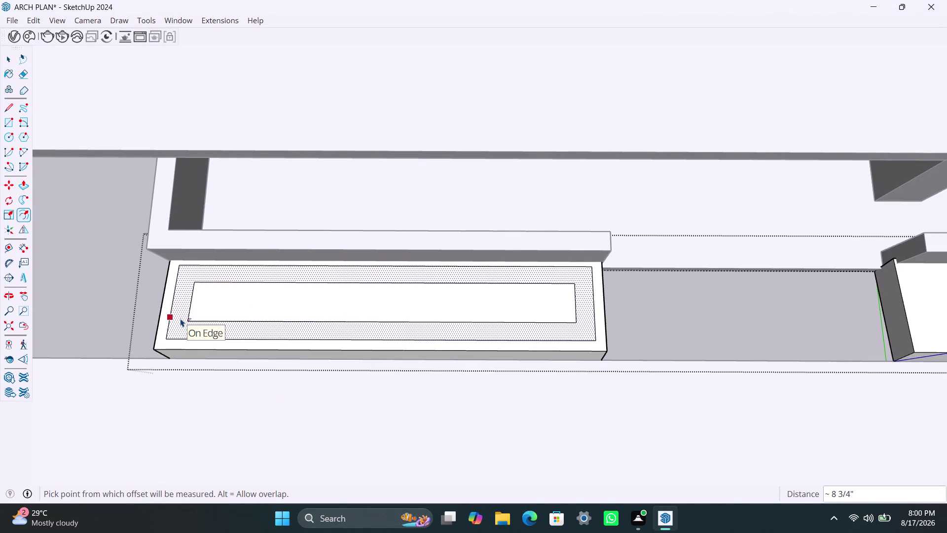
Try 12-inch and 6-inch inset outlines on the left planter top, undoing both.
text(12)
key(shift+quotedbl)
key(Return)
key(ctrl+z)
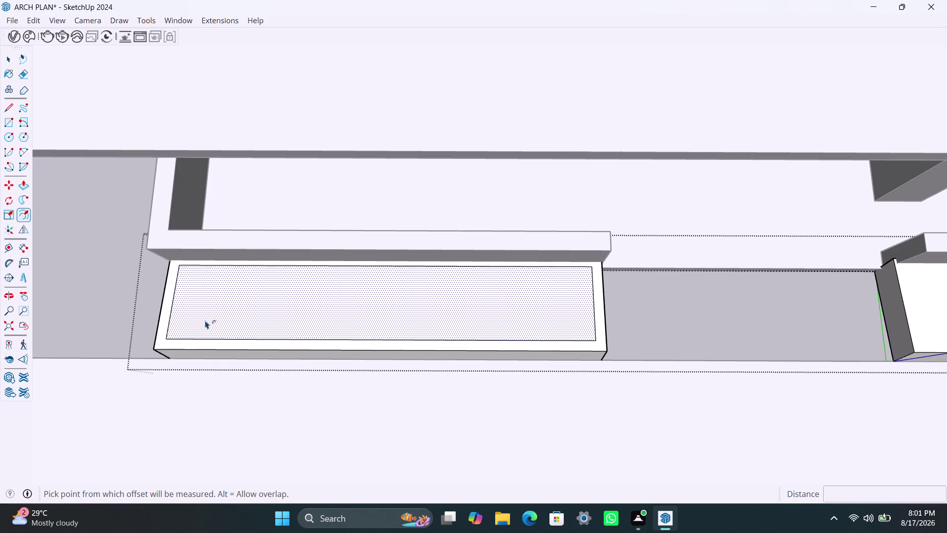
key(ctrl+z)
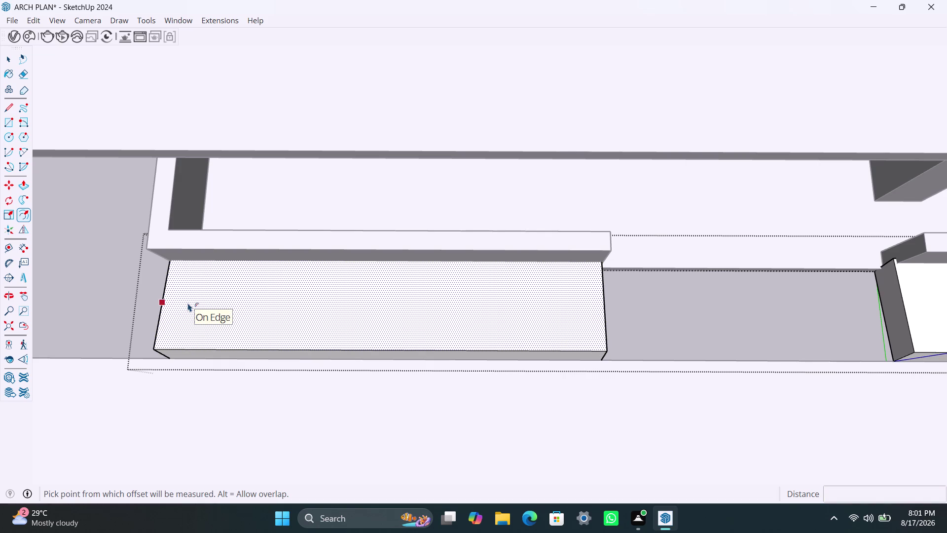
key(f)
click(188, 303)
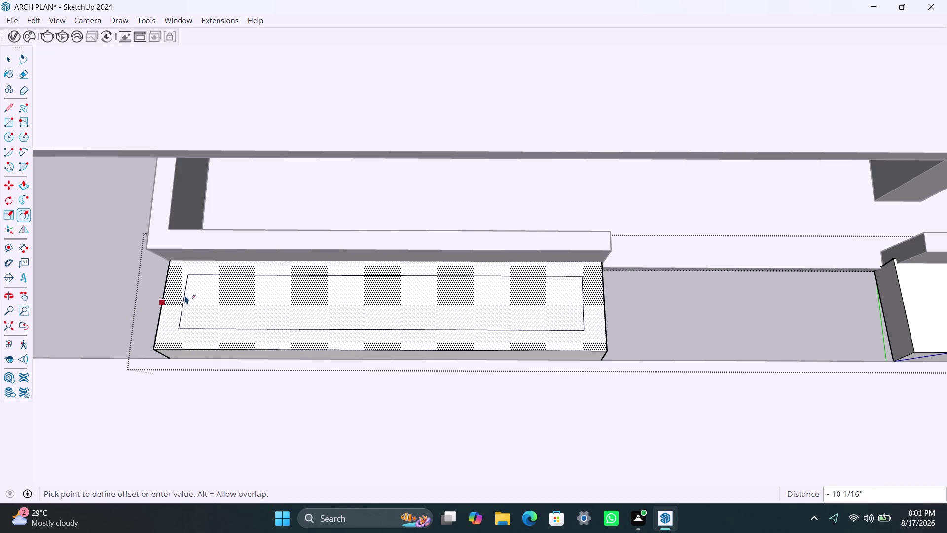
text(6")
key(Return)
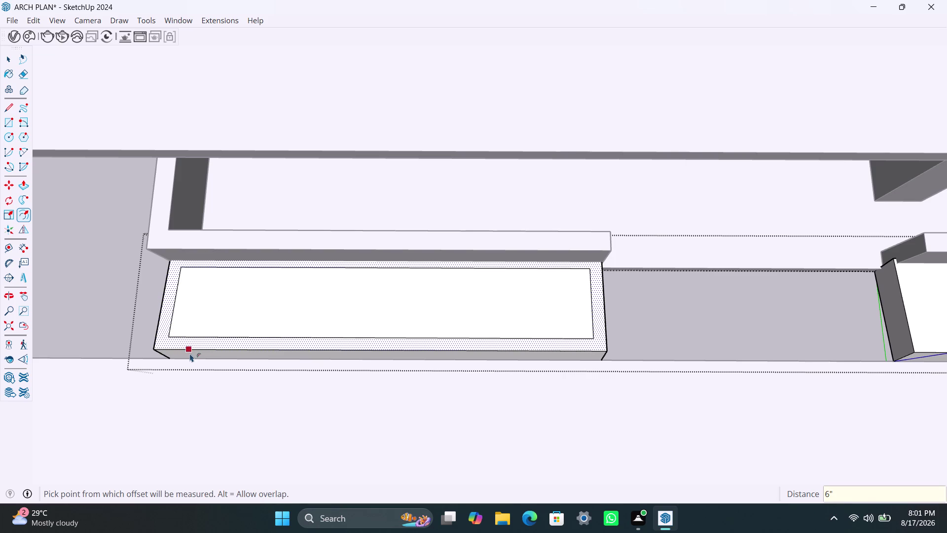
key(ctrl+z)
Offset the left planter's top edge inward by 8 inches.
click(179, 312)
text(8)
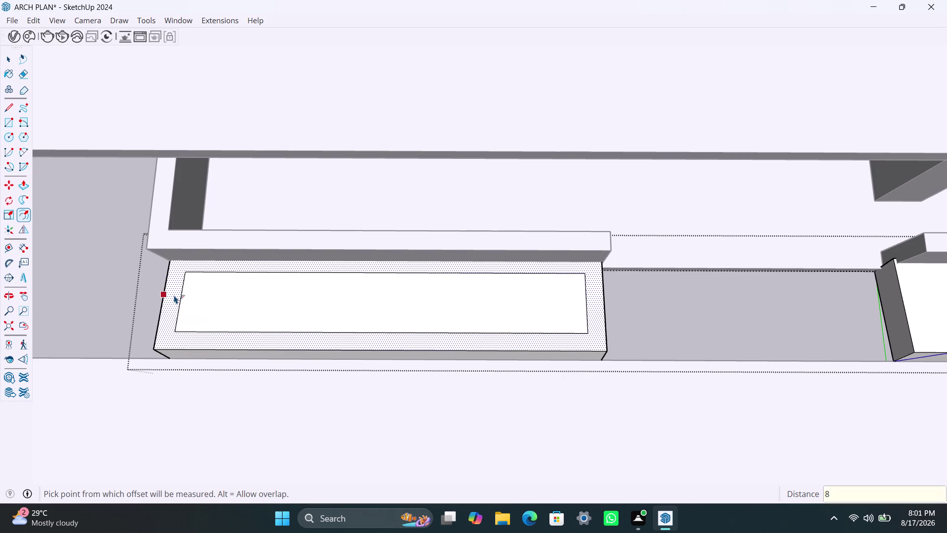
text(")
key(Return)
Push the inner face down to recess the planter, then adjust the floor depth.
key(space)
click(269, 317)
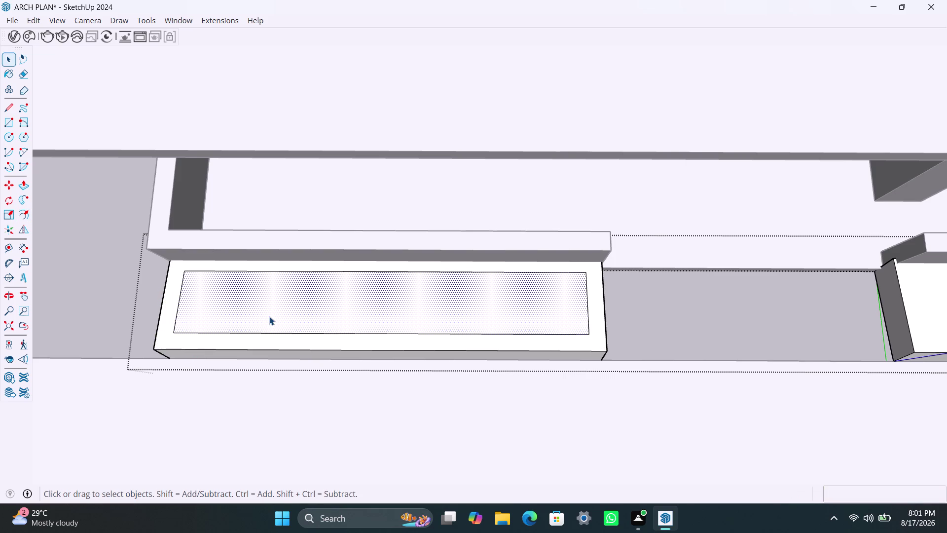
key(p)
click(269, 316)
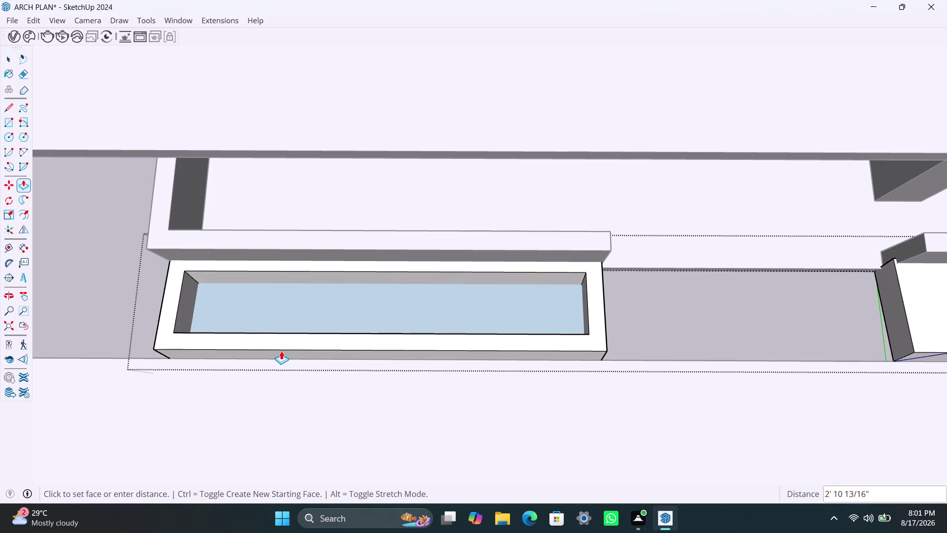
click(299, 321)
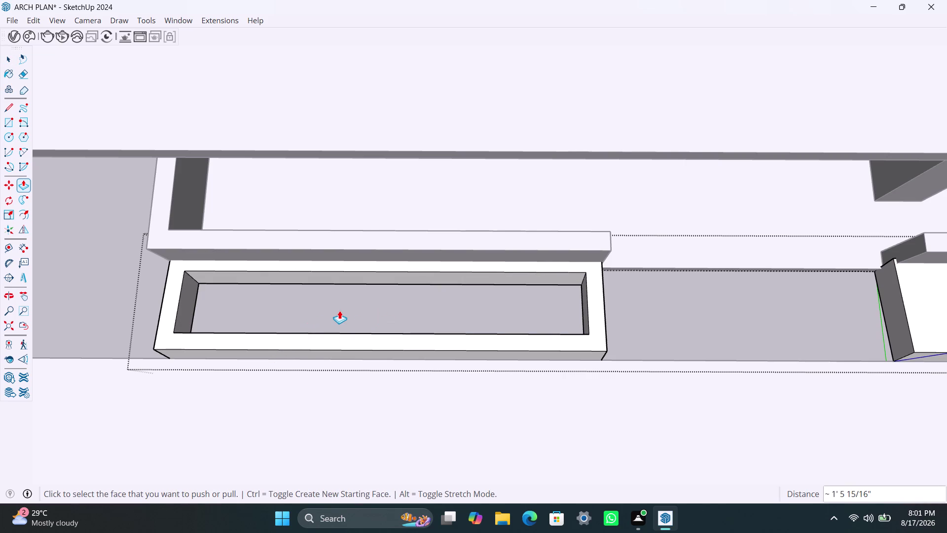
key(ctrl+z)
click(343, 304)
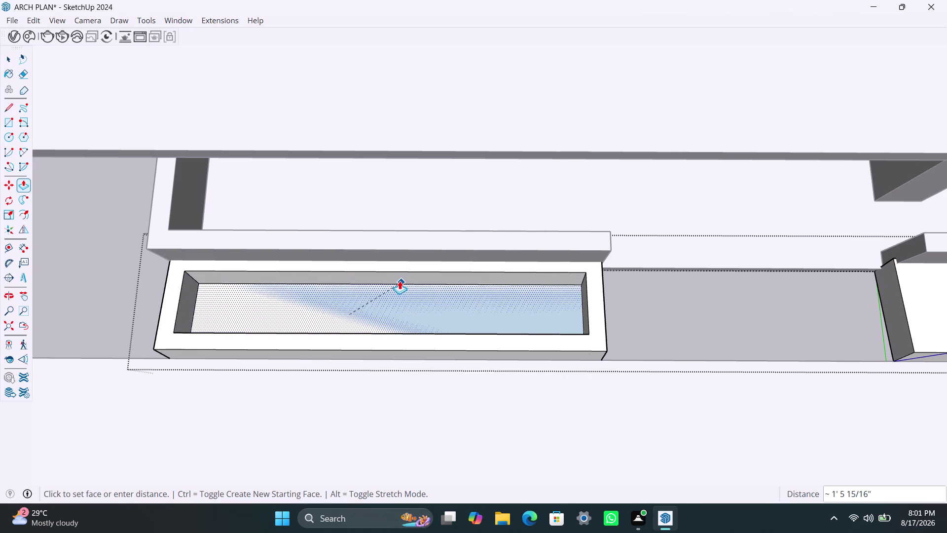
scroll(up, 3)
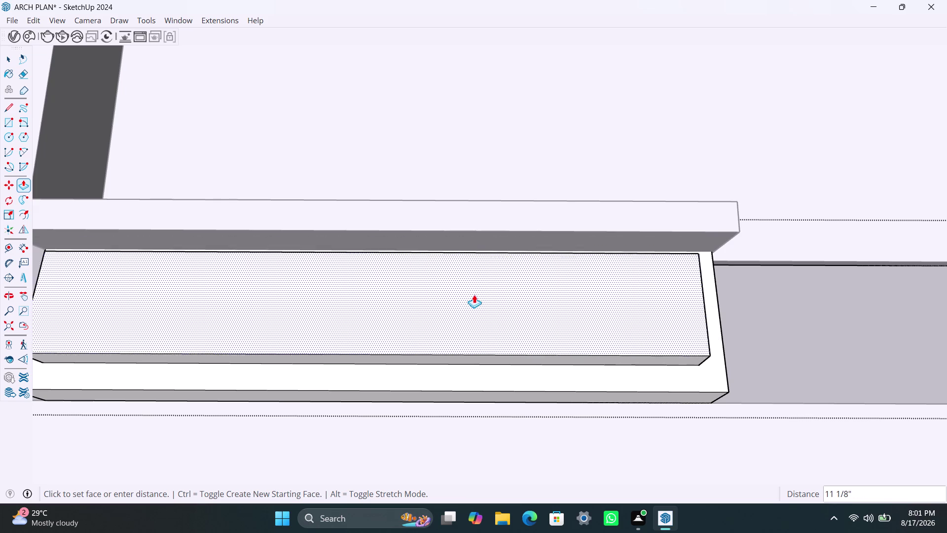
Set the left planter's final floor depth, then bring the long planter into view.
click(477, 320)
scroll(down, 3)
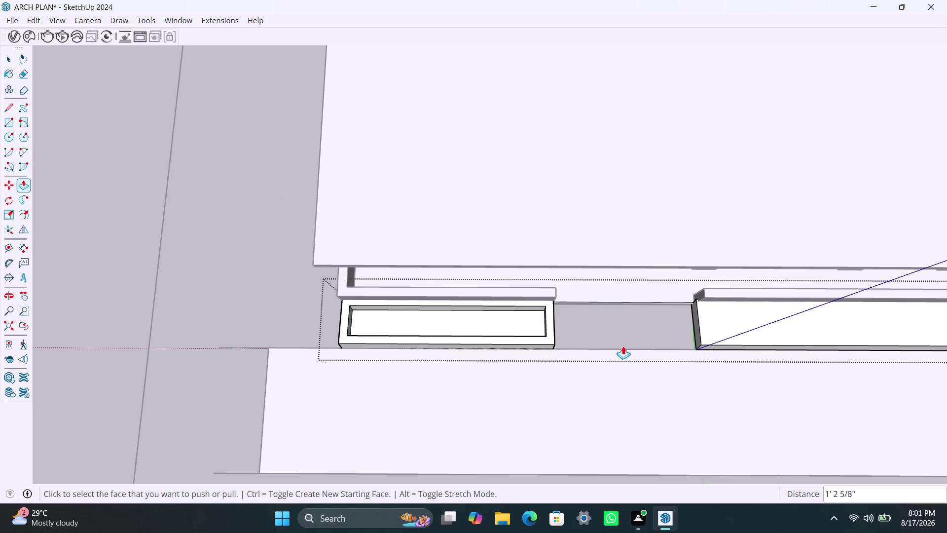
scroll(down, 3)
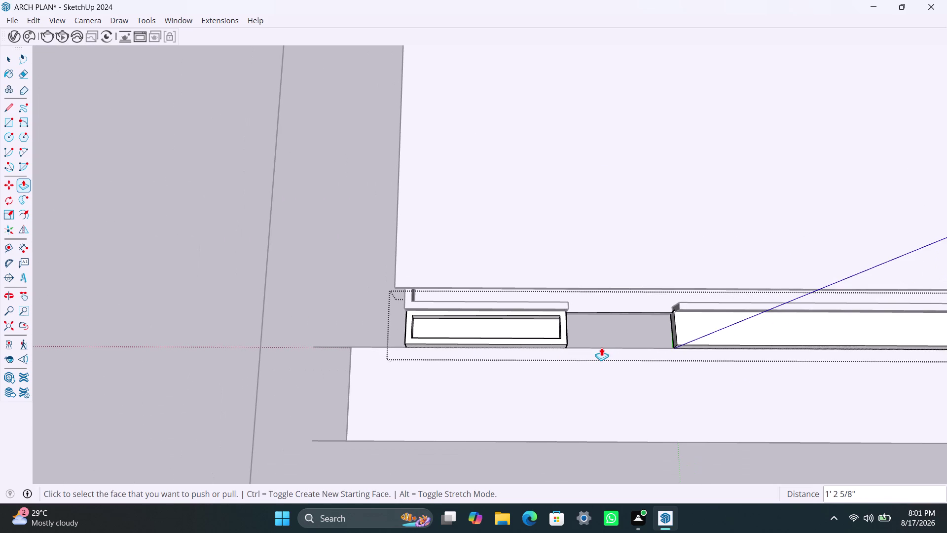
middle_drag(601, 348, 502, 334)
key(space)
click(655, 307)
scroll(down, 3)
middle_drag(643, 324, 441, 332)
Offset the long planter's top face inward by 8 inches, correcting a mistyped 6.
key(f)
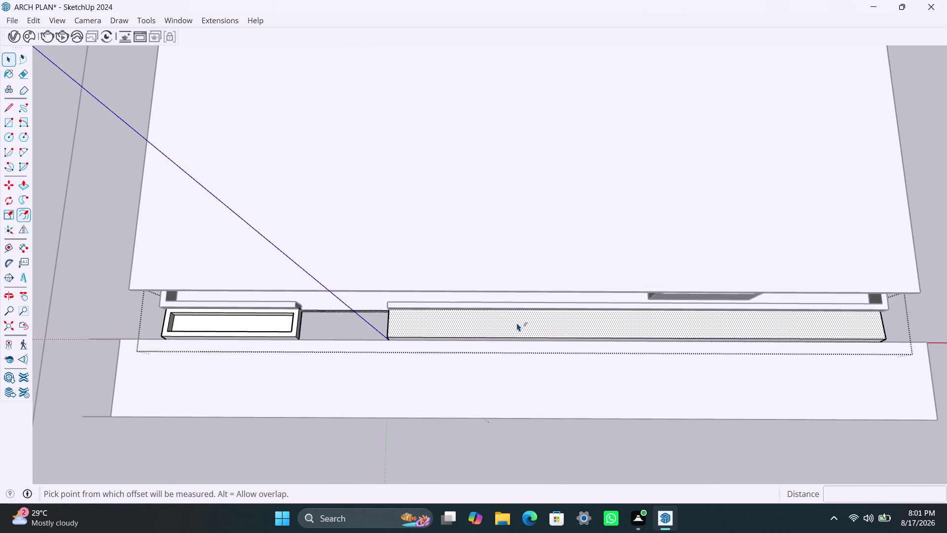
click(403, 327)
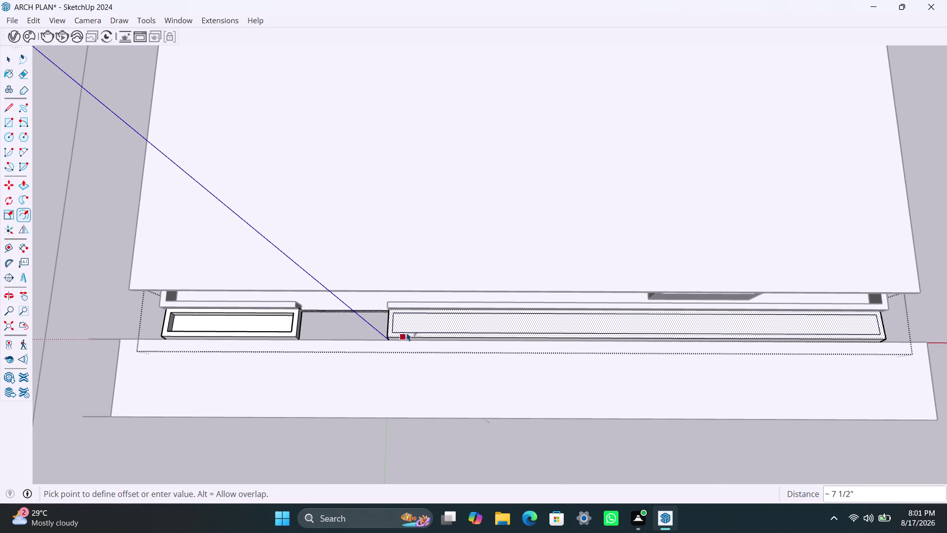
key(6)
key(shift+quotedbl)
key(BackSpace)
key(BackSpace)
text(8")
key(Return)
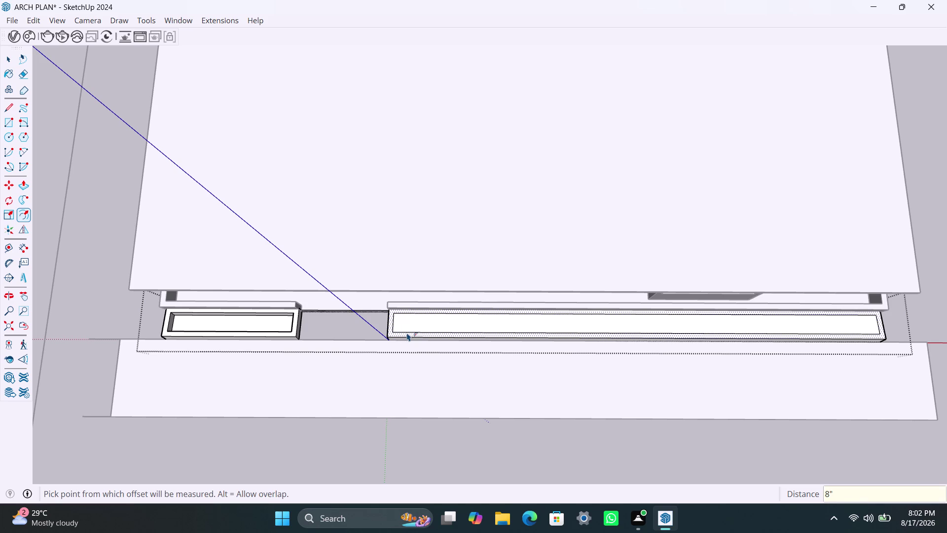
Push the long planter's inner face down to recess it, then clear the selection.
key(space)
click(427, 326)
key(p)
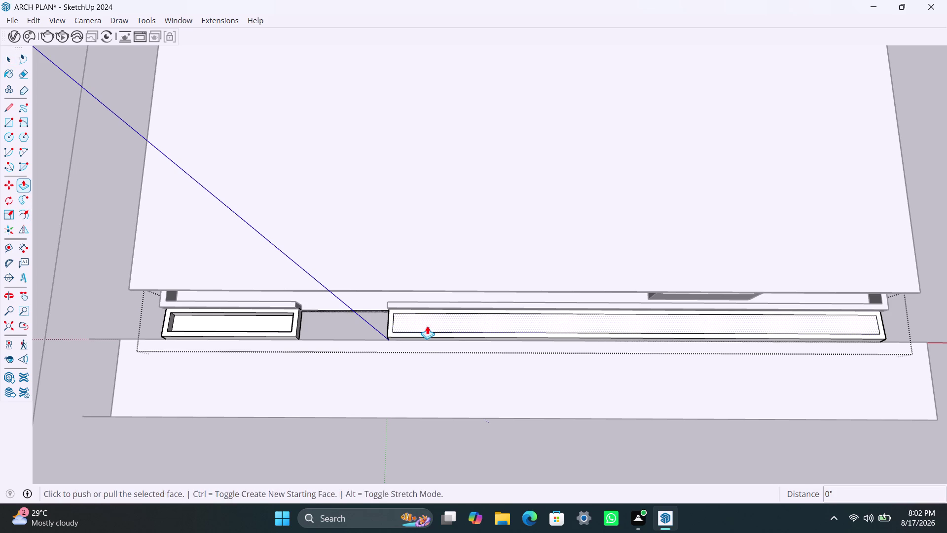
click(427, 325)
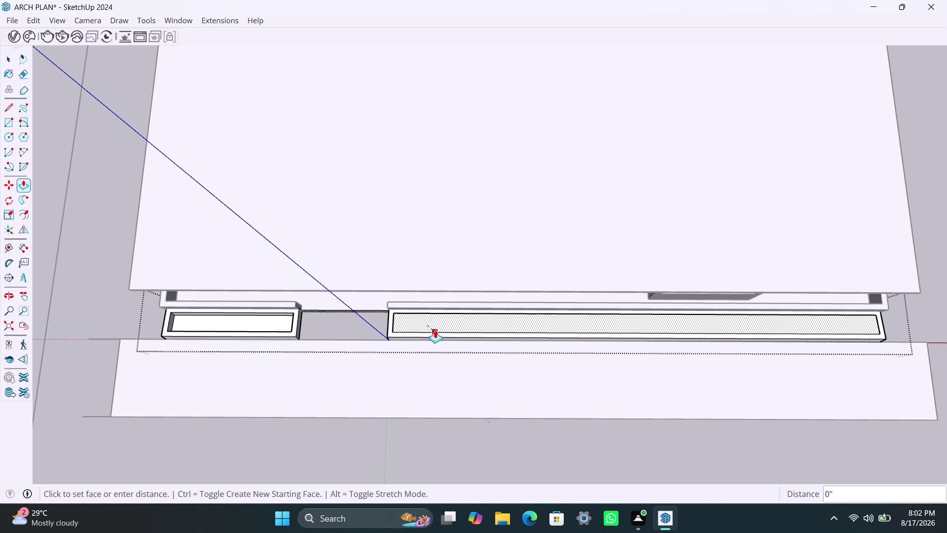
scroll(up, 3)
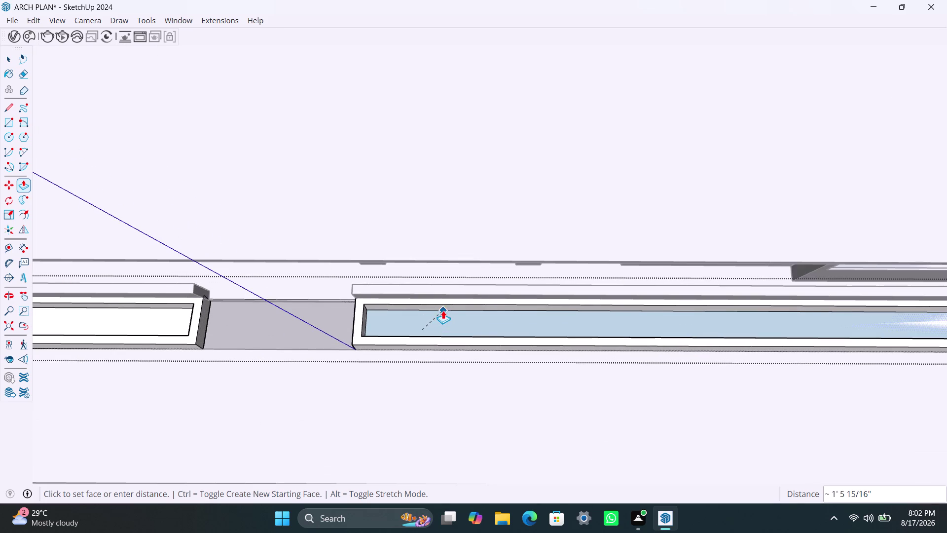
scroll(up, 3)
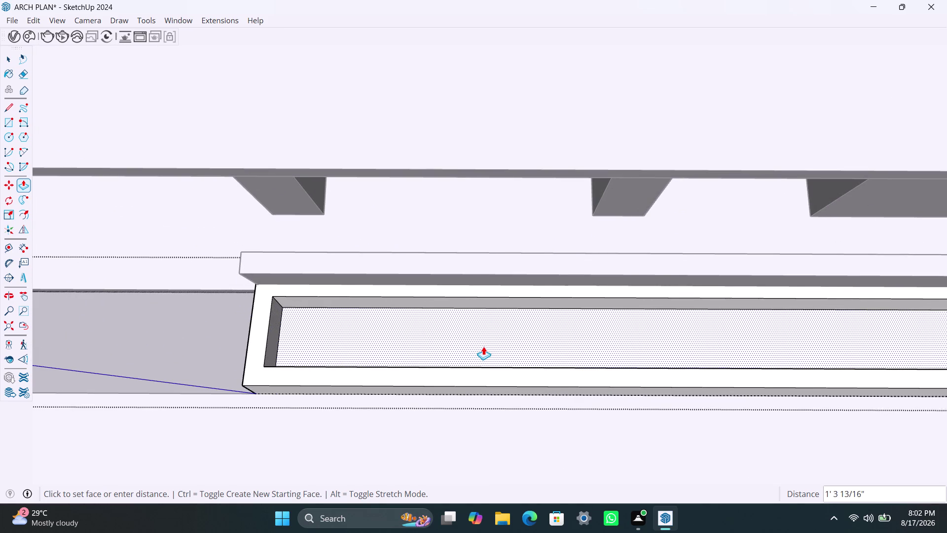
click(484, 346)
key(space)
click(217, 338)
scroll(down, 3)
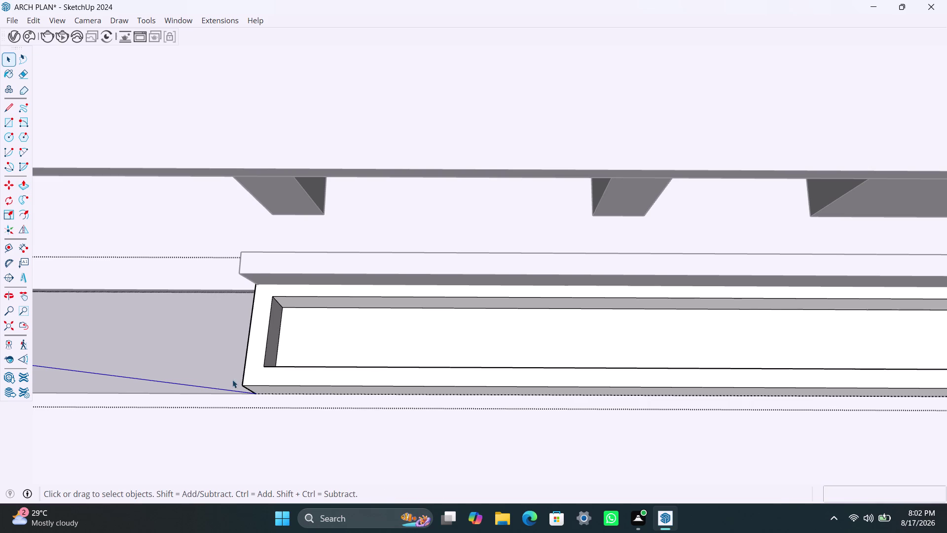
Orbit and zoom in on the floor gap between the two planters.
scroll(down, 3)
middle_drag(237, 411, 474, 405)
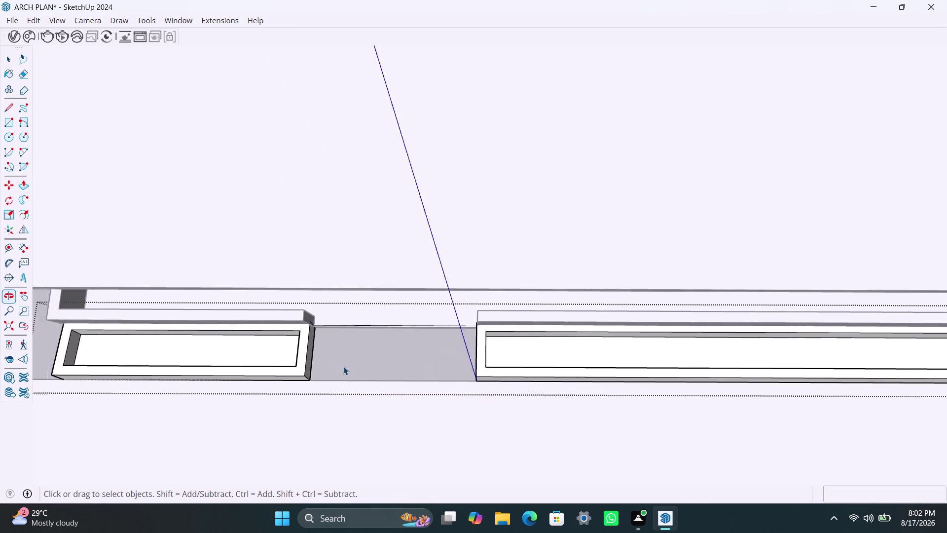
scroll(up, 3)
scroll(up, 3)
scroll(up, 3)
middle_drag(372, 320, 375, 309)
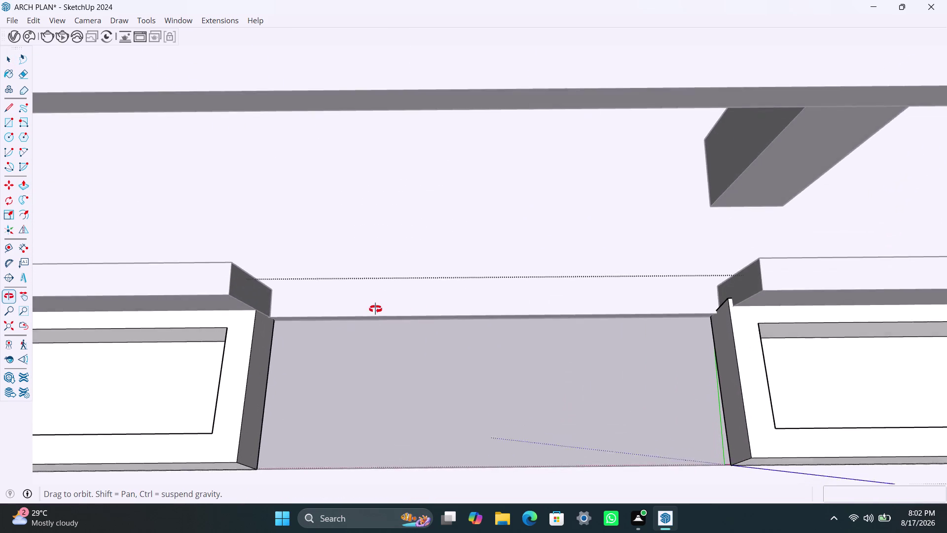
middle_drag(376, 309, 358, 277)
scroll(up, 3)
middle_drag(390, 327, 382, 309)
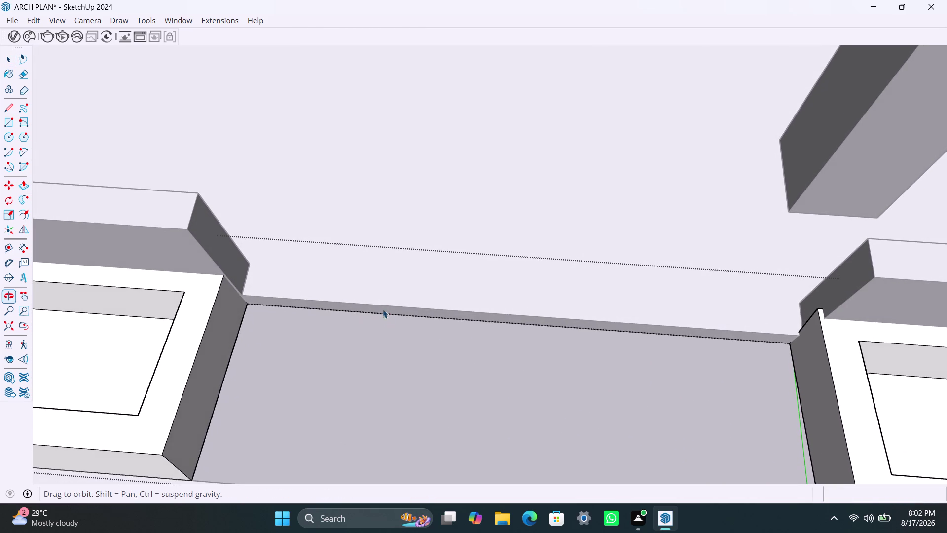
scroll(up, 3)
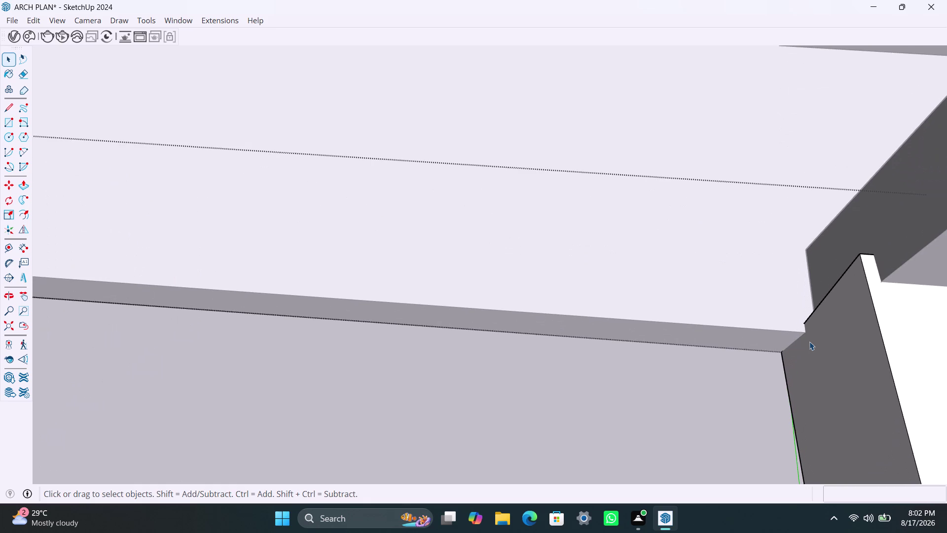
scroll(down, 3)
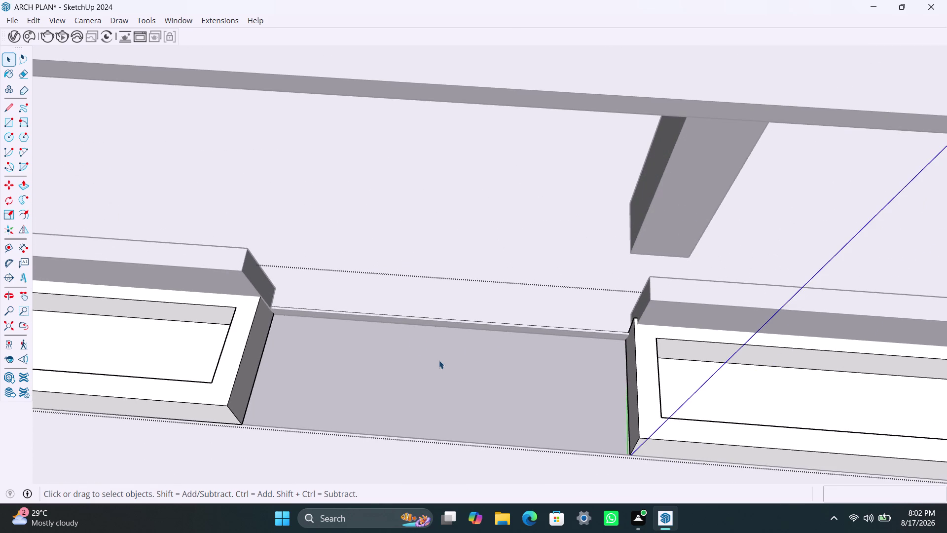
Start a rectangle at the gap's back corner, then cancel it.
key(r)
click(273, 310)
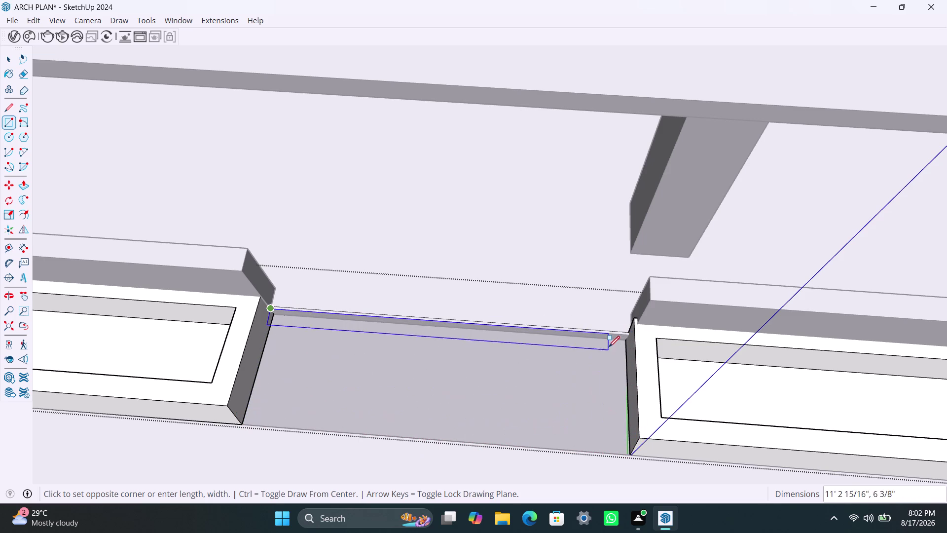
key(Escape)
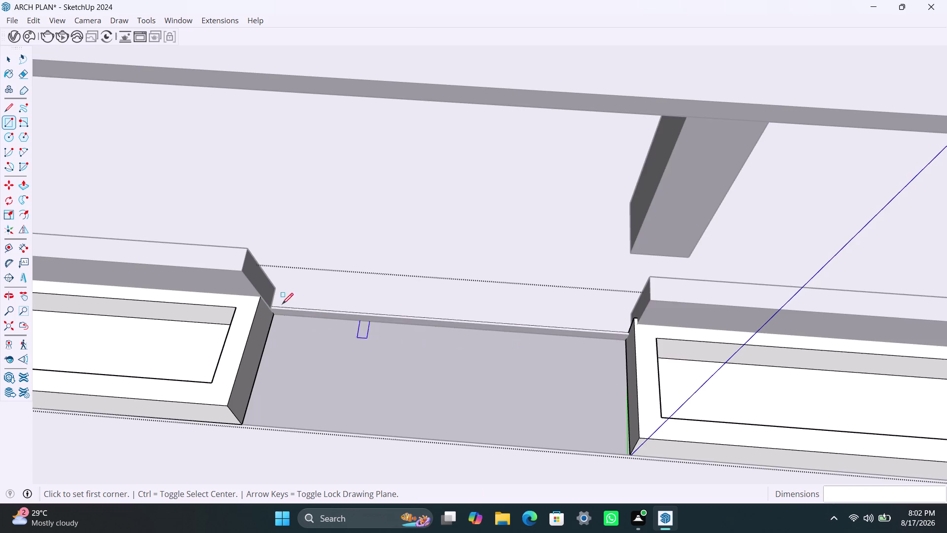
Start a rectangle at the left planter's corner, reframe the gap, then cancel it.
scroll(up, 3)
click(269, 302)
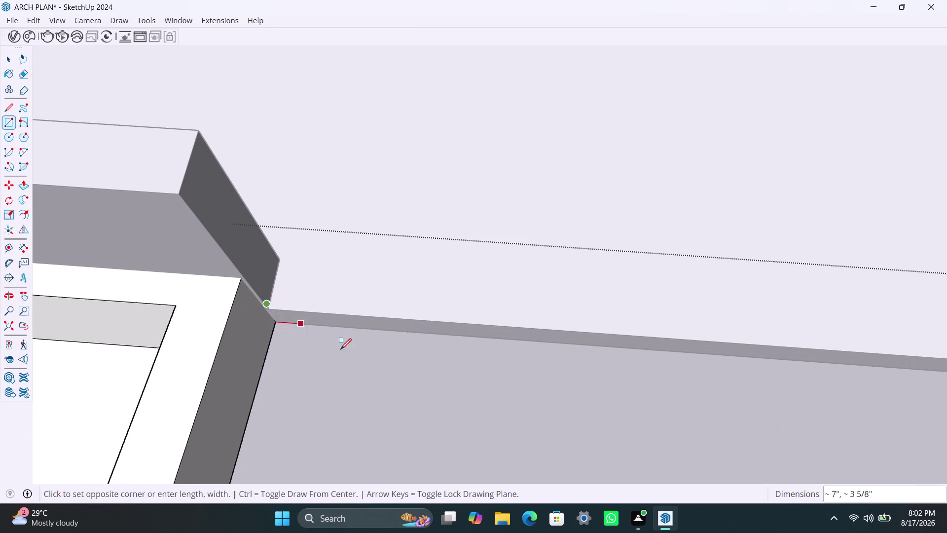
scroll(down, 3)
middle_drag(558, 417, 532, 386)
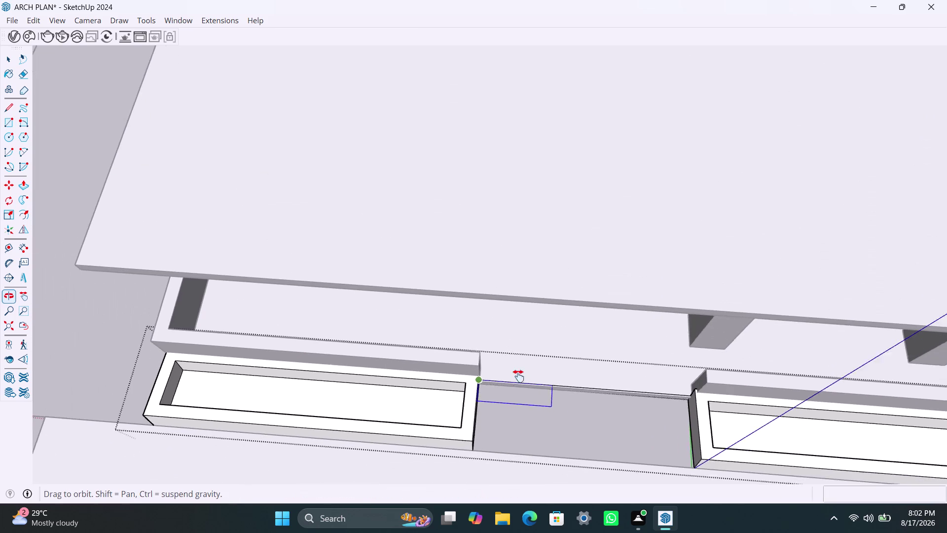
middle_drag(532, 386, 502, 366)
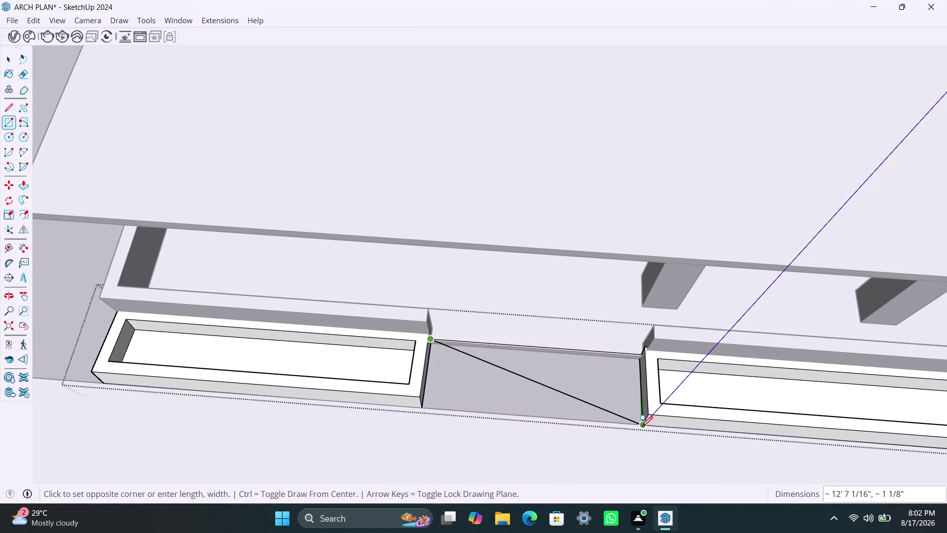
scroll(up, 3)
scroll(up, 3)
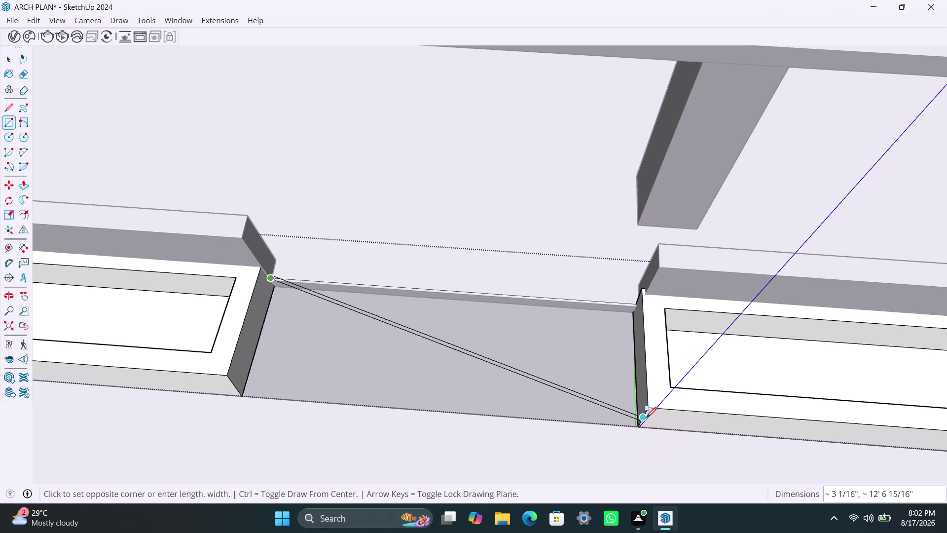
key(Escape)
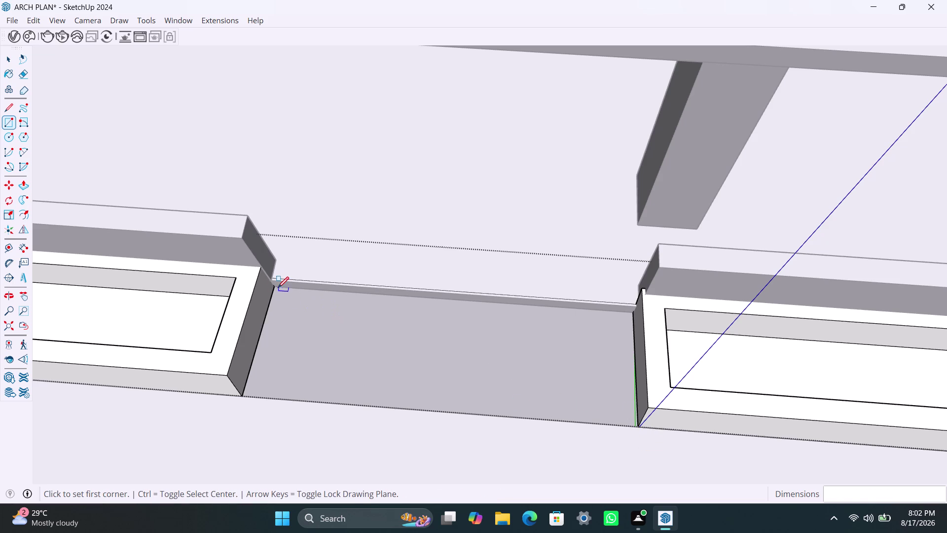
Restart the rectangle at the left corner and zoom to the right planter's base, then cancel.
click(277, 287)
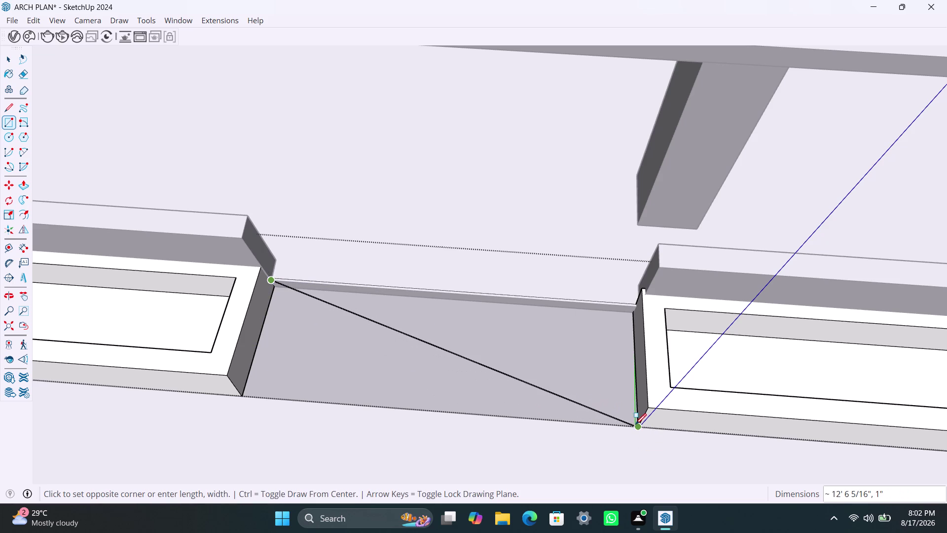
scroll(down, 3)
middle_drag(631, 419, 622, 490)
scroll(up, 3)
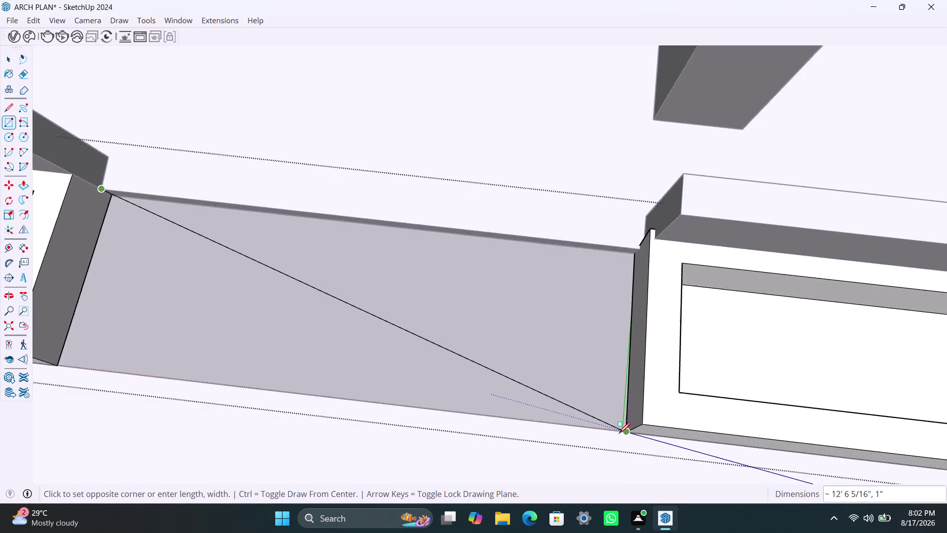
scroll(up, 3)
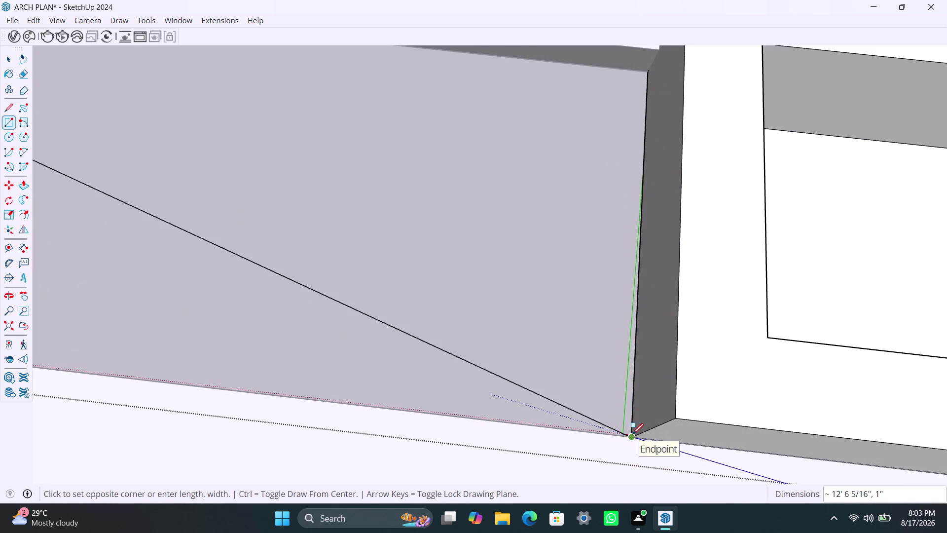
scroll(up, 3)
middle_drag(614, 417, 616, 451)
scroll(up, 3)
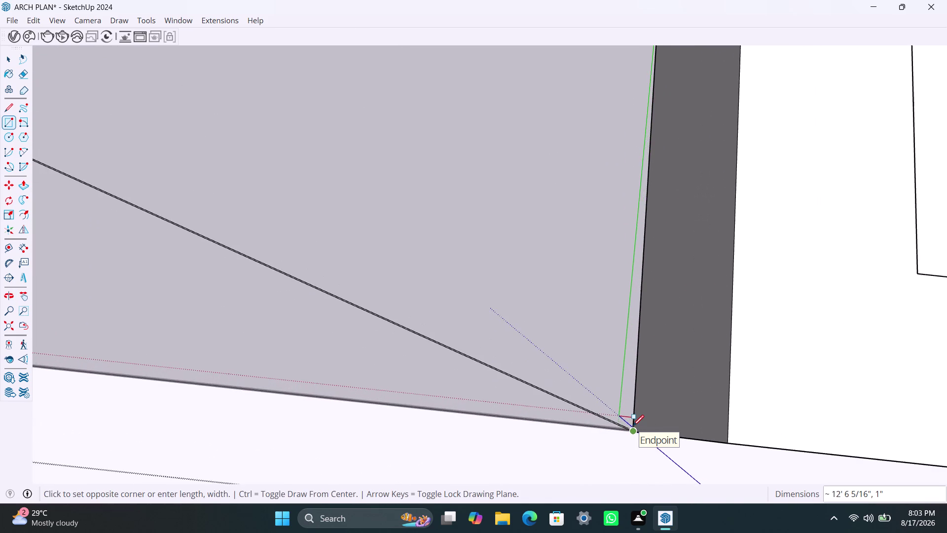
scroll(up, 3)
scroll(up, 3)
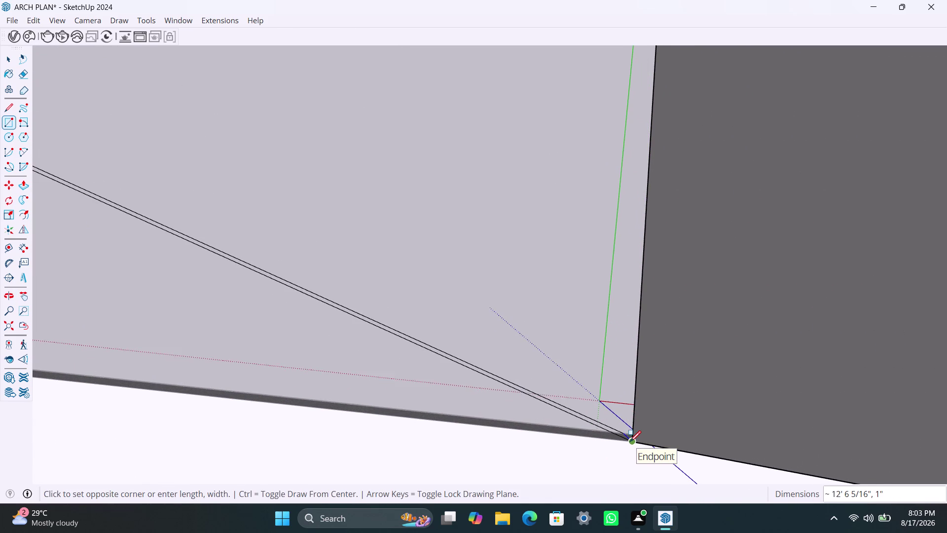
middle_drag(630, 441, 714, 286)
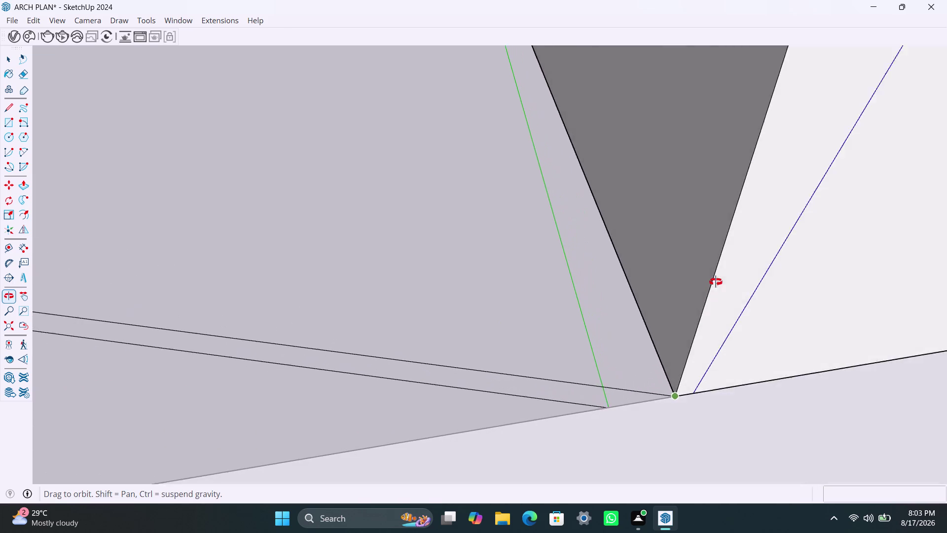
middle_drag(713, 286, 717, 279)
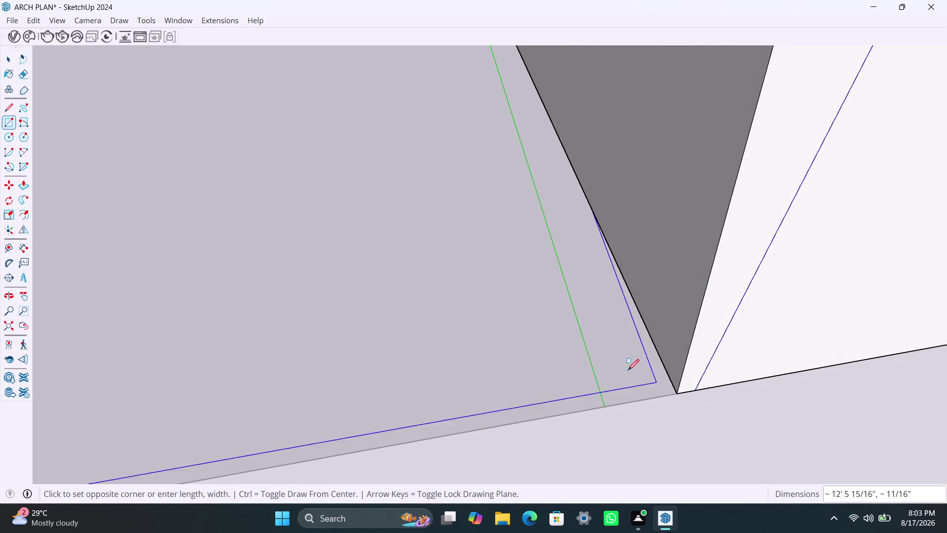
key(space)
scroll(down, 3)
middle_click(565, 344)
Draw the rectangle from the right planter's base corner to the left planter's corner.
key(l)
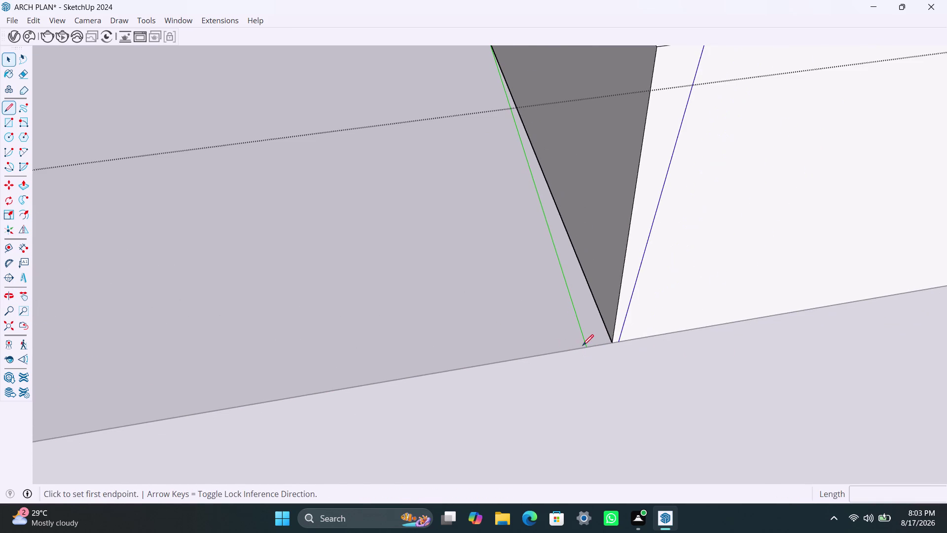
key(r)
click(613, 343)
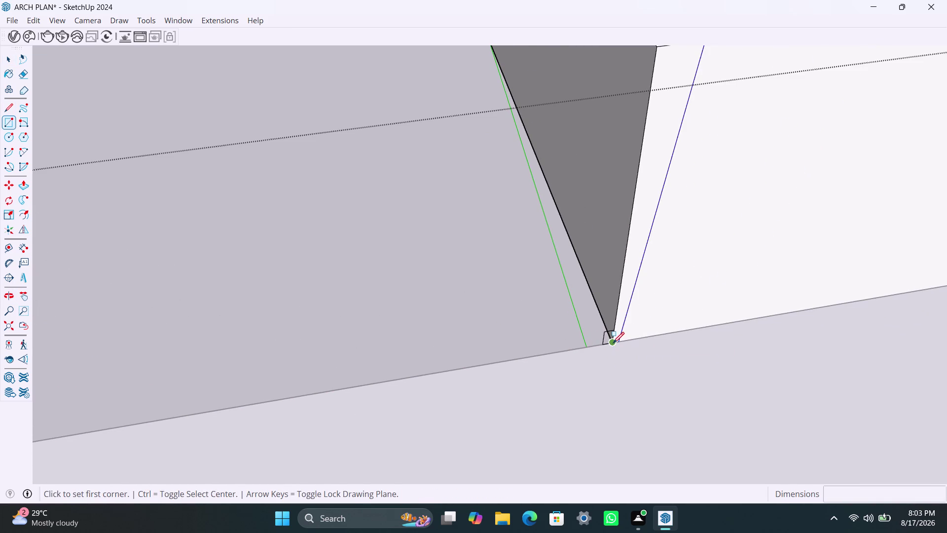
scroll(down, 3)
middle_drag(352, 245, 406, 249)
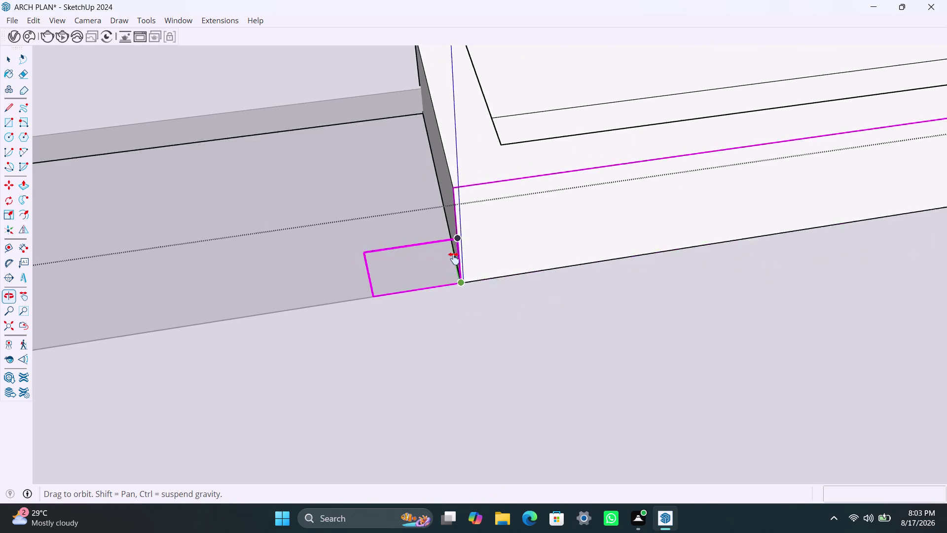
middle_drag(406, 249, 637, 298)
scroll(down, 3)
middle_drag(365, 314, 495, 323)
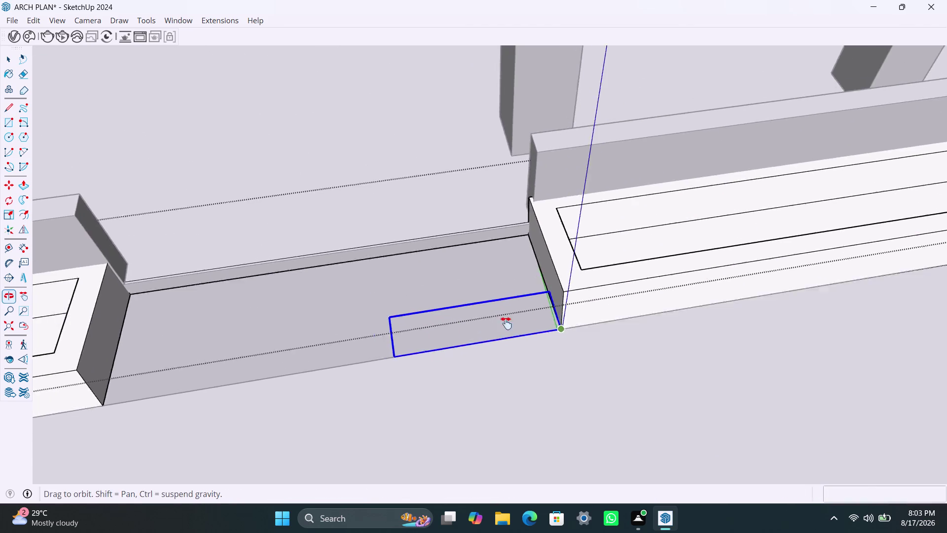
middle_drag(495, 323, 580, 328)
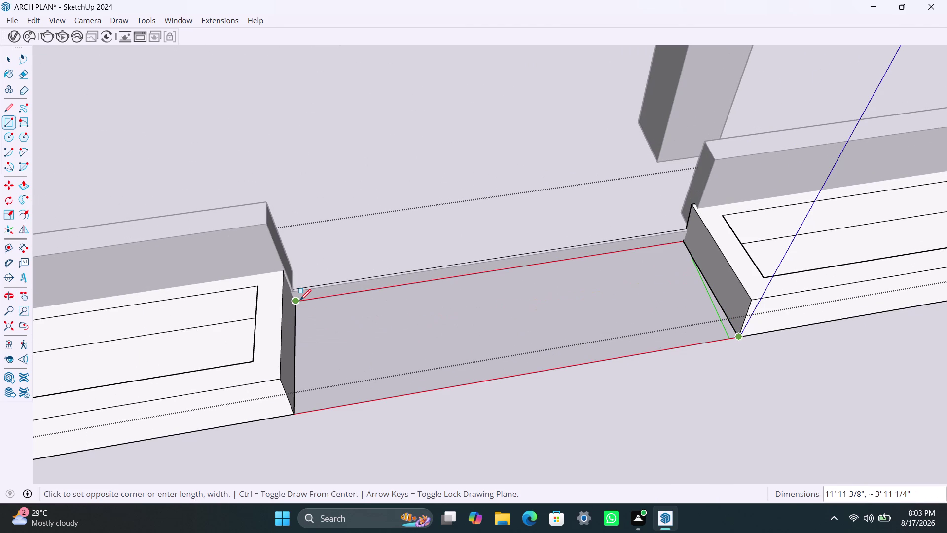
click(299, 300)
key(space)
Select the gap rectangle and pull it up a few inches into a solid step.
double_click(375, 347)
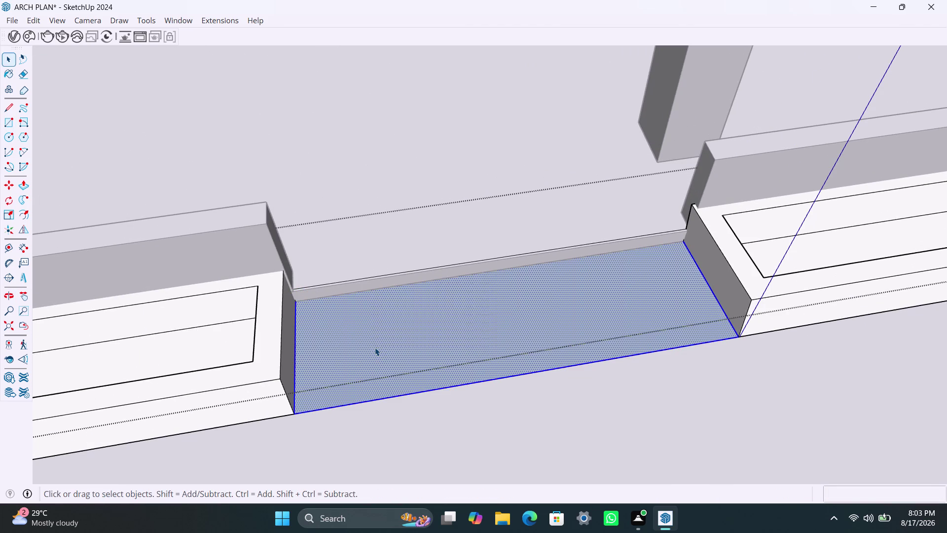
right_click(374, 347)
click(427, 158)
triple_click(443, 348)
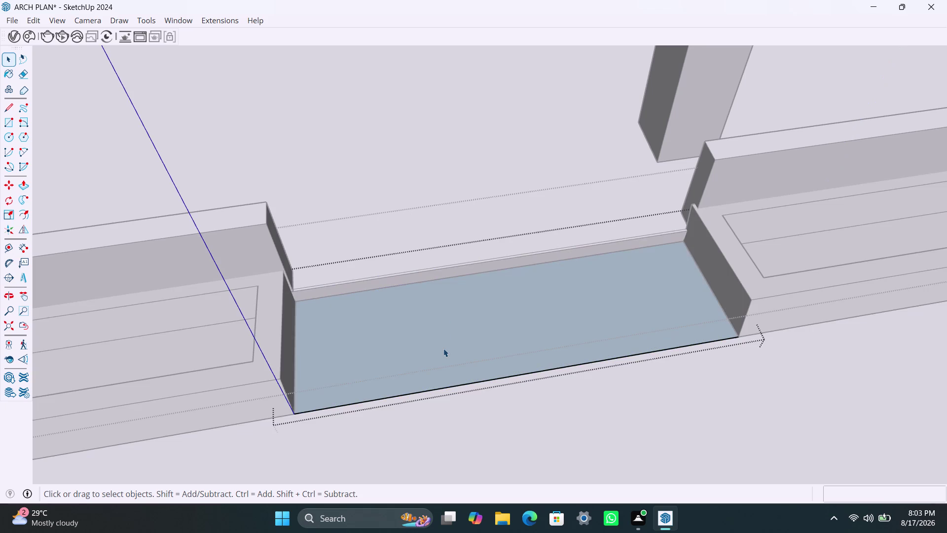
click(454, 300)
key(p)
click(456, 318)
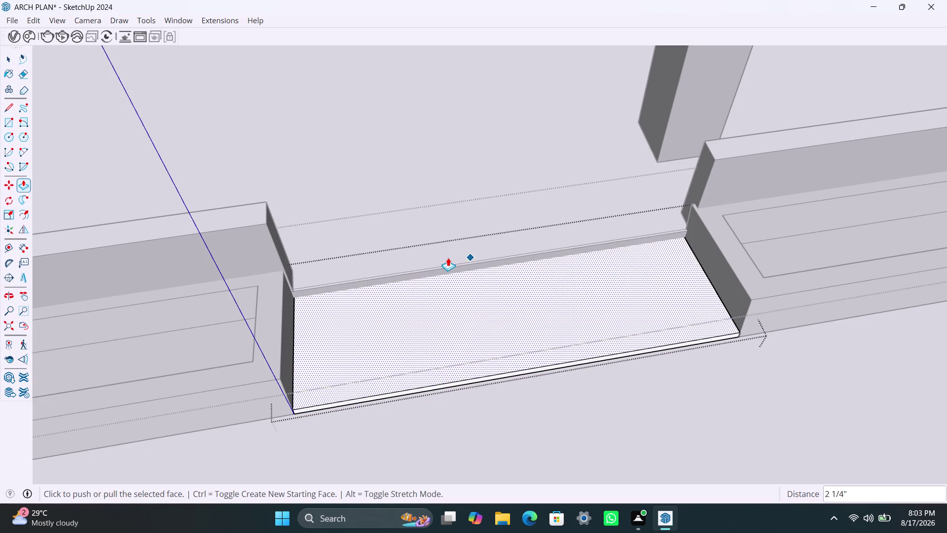
click(427, 263)
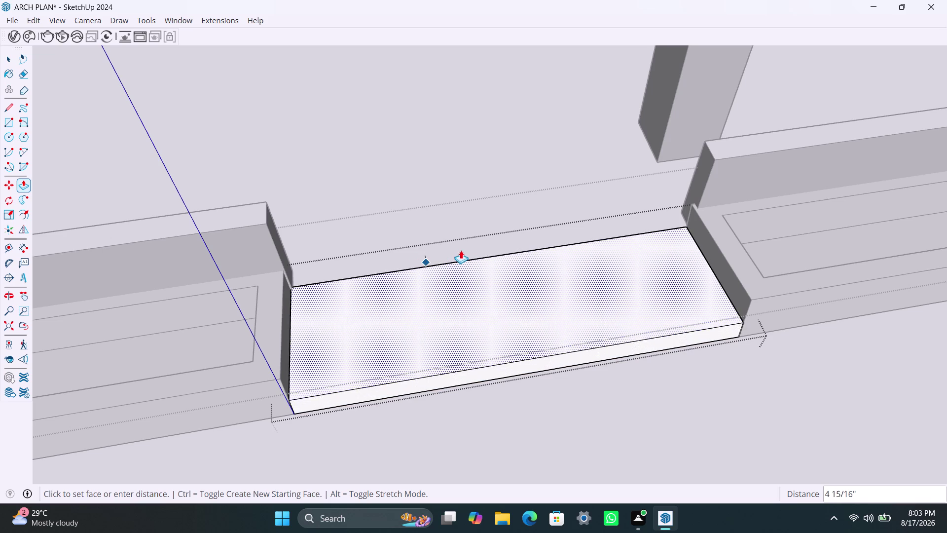
click(482, 253)
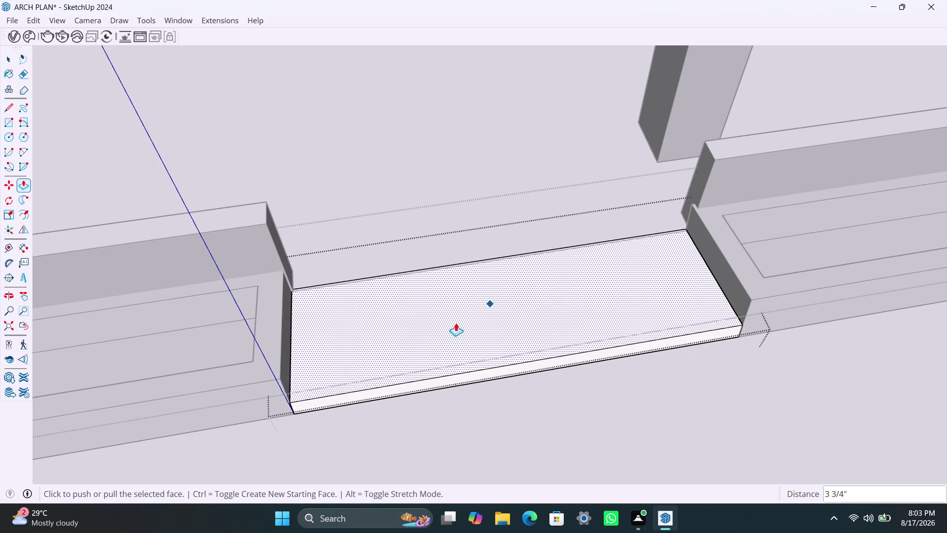
key(space)
click(407, 230)
Orbit and zoom around the raised step to inspect its top and edges.
middle_drag(439, 326, 439, 420)
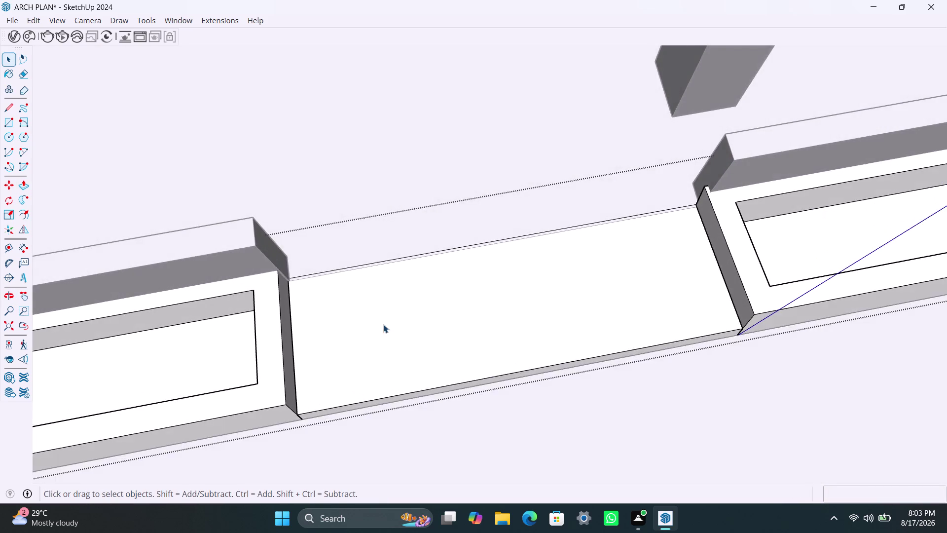
scroll(up, 3)
middle_drag(356, 308, 492, 332)
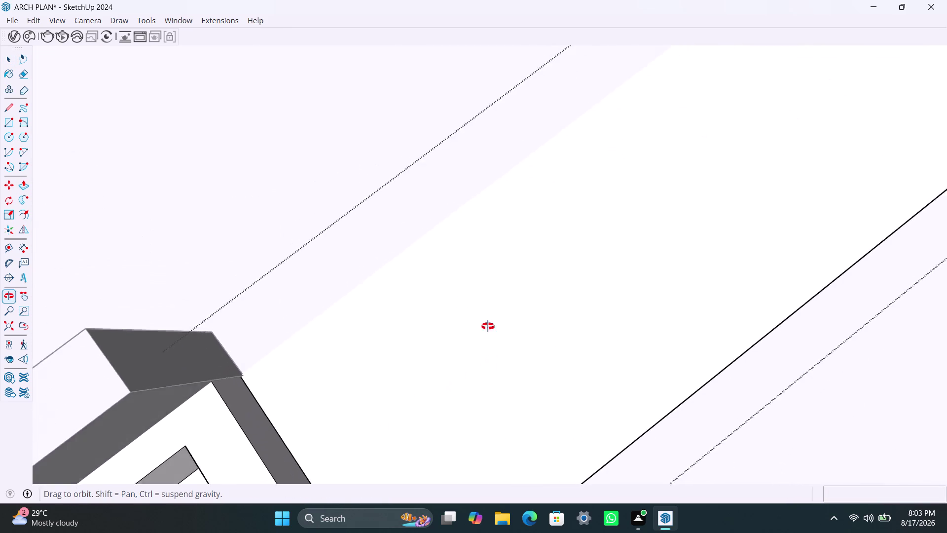
middle_drag(491, 331, 869, 205)
scroll(up, 3)
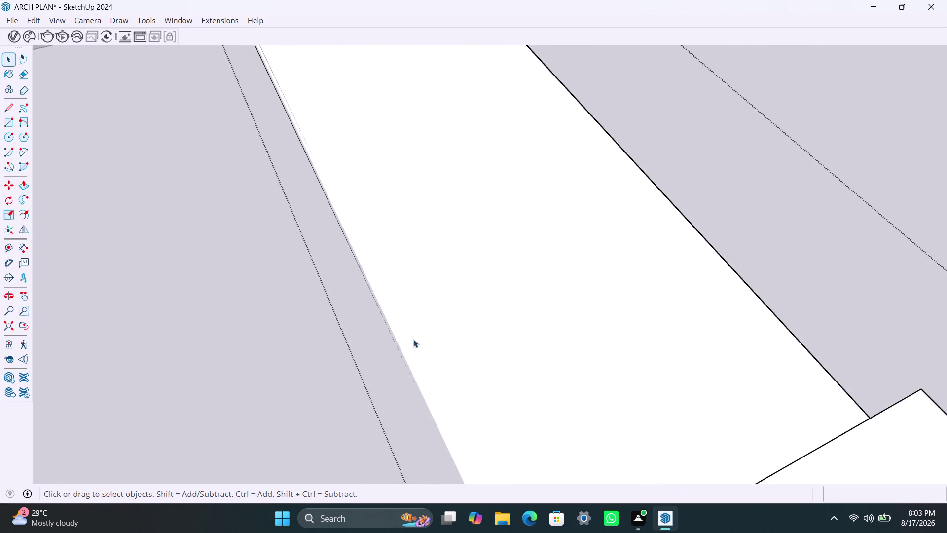
middle_drag(417, 342, 546, 251)
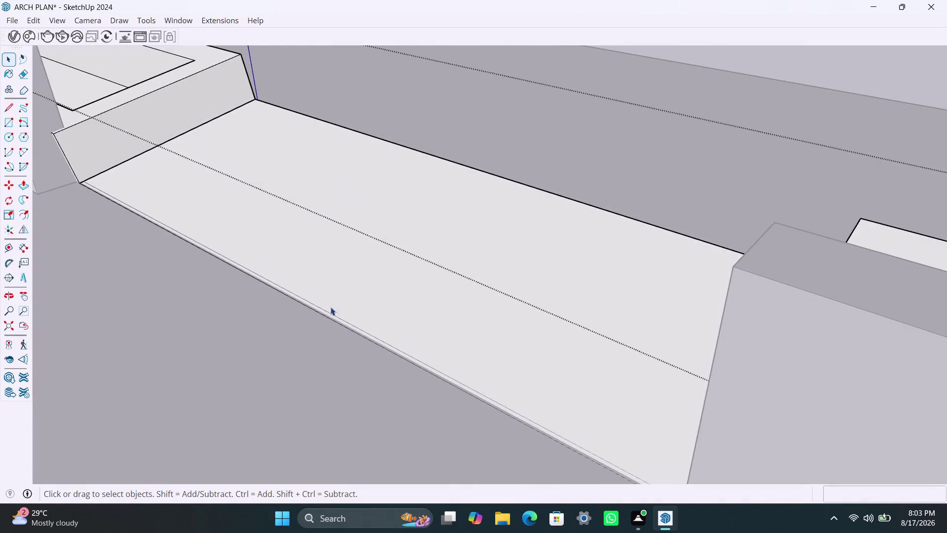
scroll(up, 3)
middle_drag(366, 327, 495, 260)
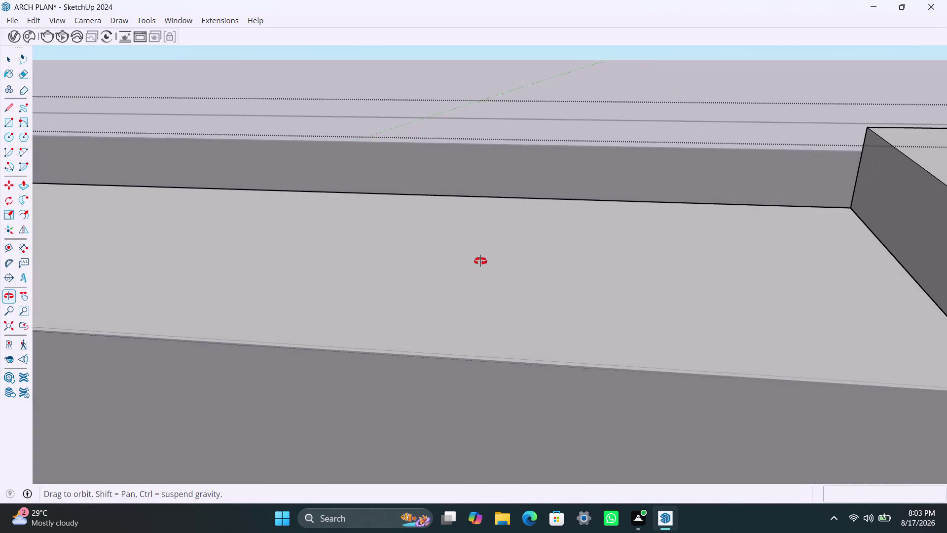
middle_drag(496, 260, 214, 213)
scroll(up, 3)
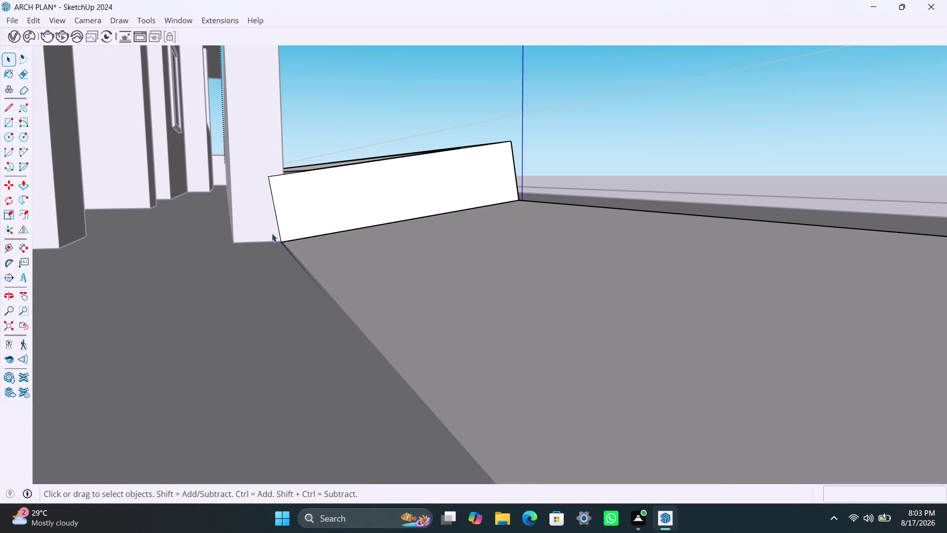
middle_drag(284, 244, 319, 239)
scroll(up, 3)
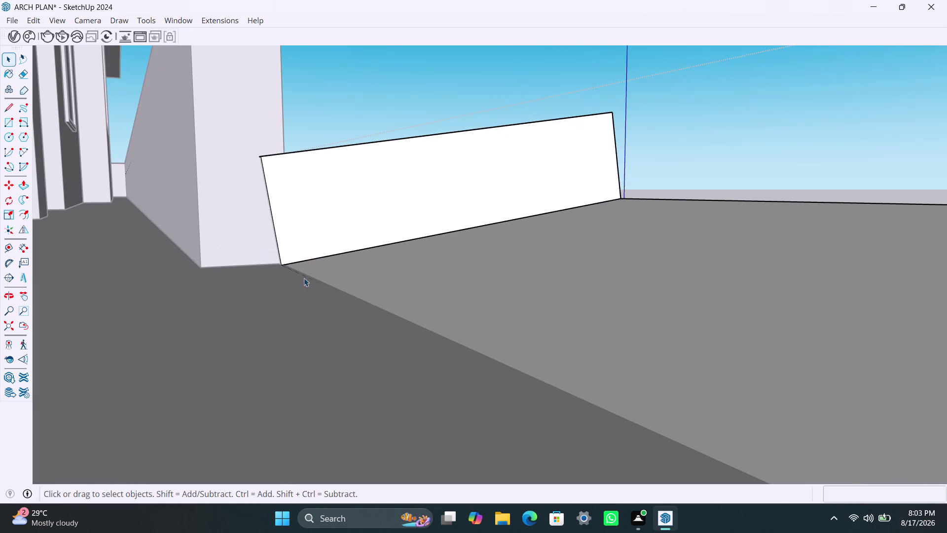
scroll(down, 3)
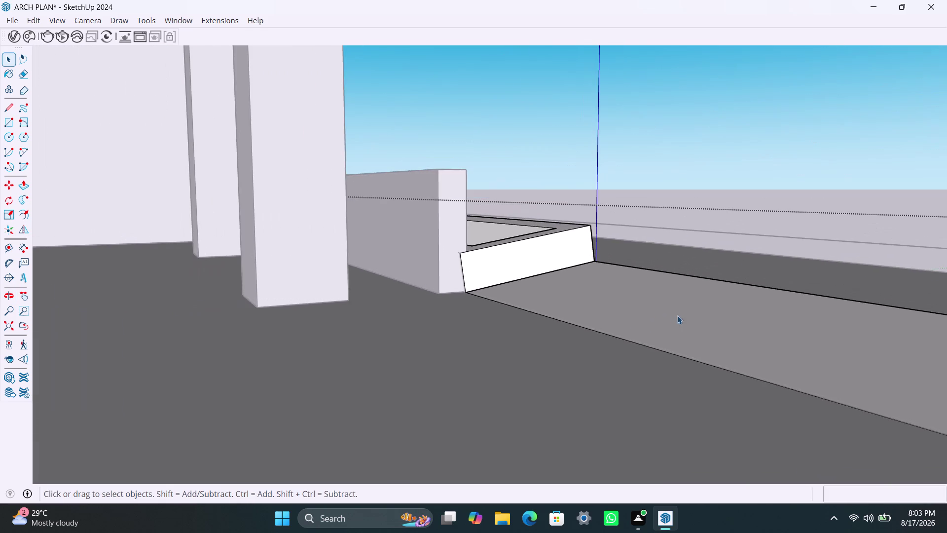
Orbit down onto the strip between the planters until it fills the view.
middle_drag(677, 315, 376, 301)
scroll(down, 3)
middle_drag(648, 404, 601, 532)
scroll(down, 3)
middle_drag(698, 279, 731, 364)
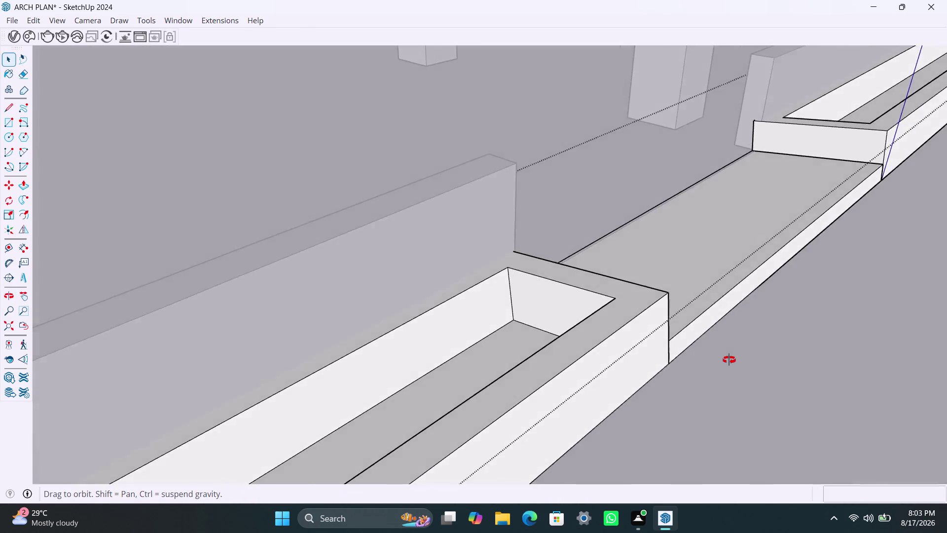
middle_drag(731, 364, 751, 483)
middle_drag(737, 356, 439, 352)
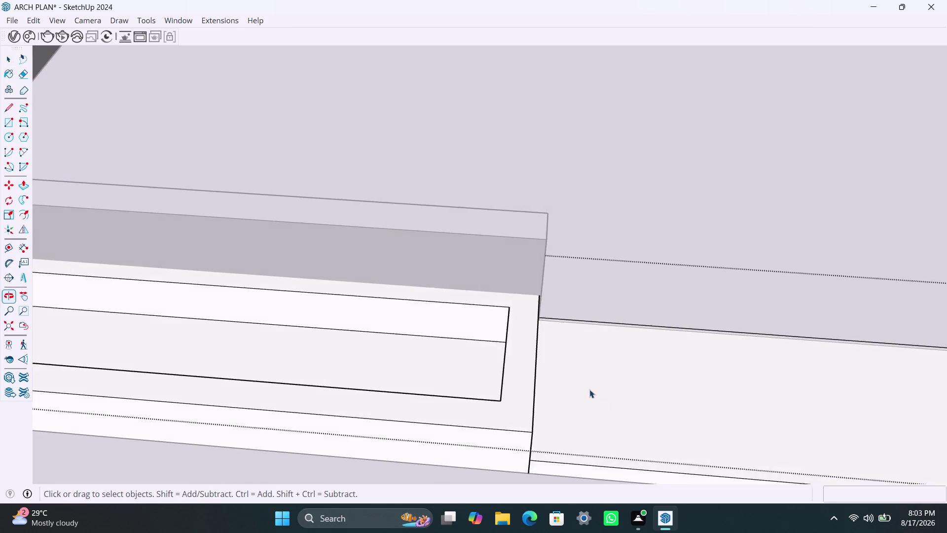
scroll(down, 3)
middle_drag(605, 416, 507, 338)
scroll(up, 3)
middle_drag(608, 380, 608, 385)
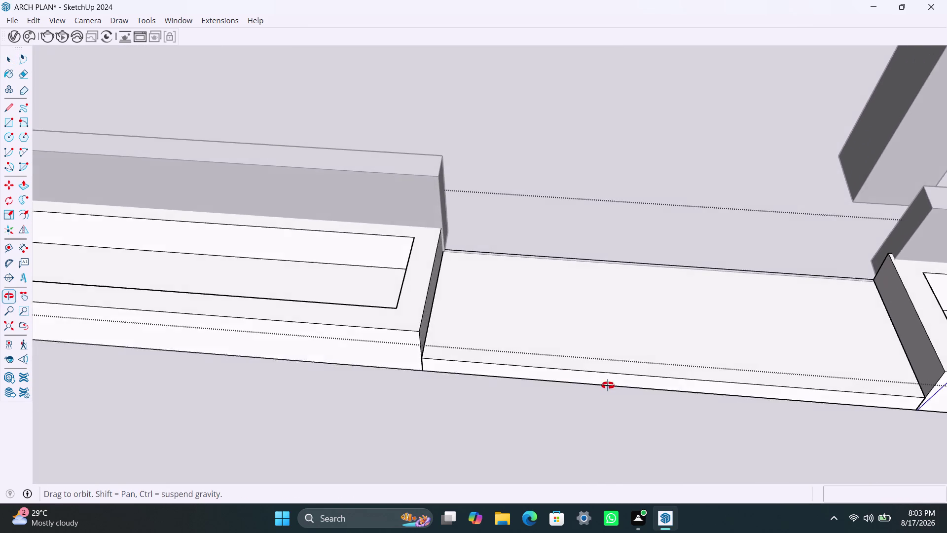
middle_drag(607, 385, 605, 395)
scroll(up, 3)
Select the strip between the planters and move its front edge downward.
click(591, 369)
double_click(590, 371)
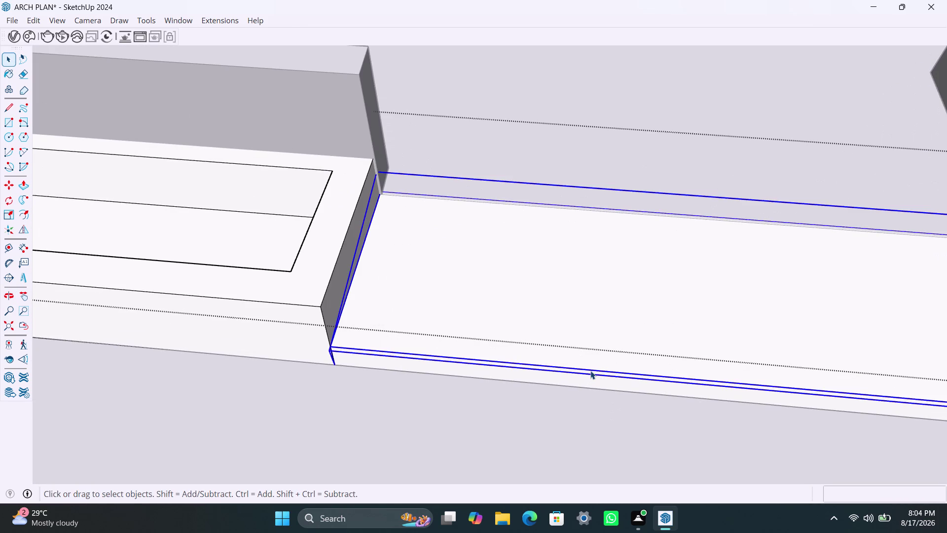
click(591, 373)
click(591, 372)
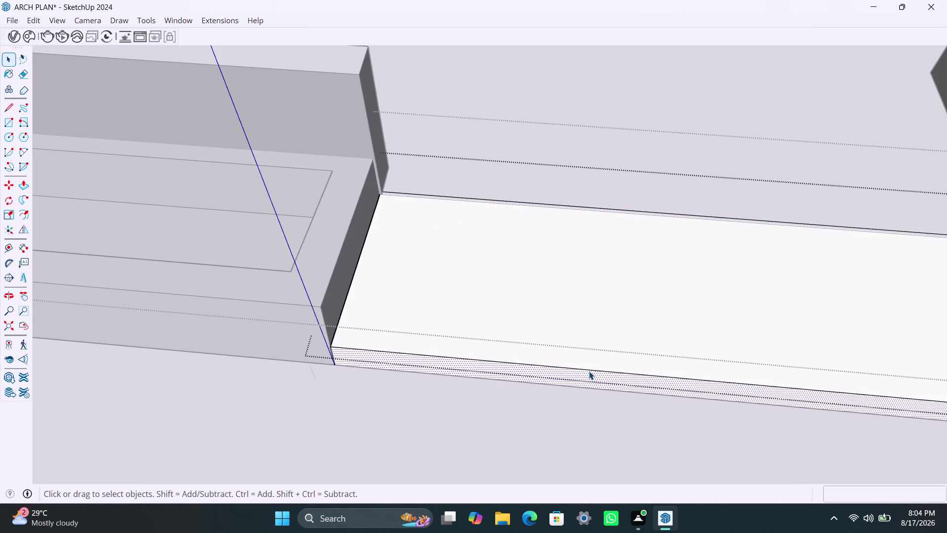
click(589, 371)
key(m)
click(588, 370)
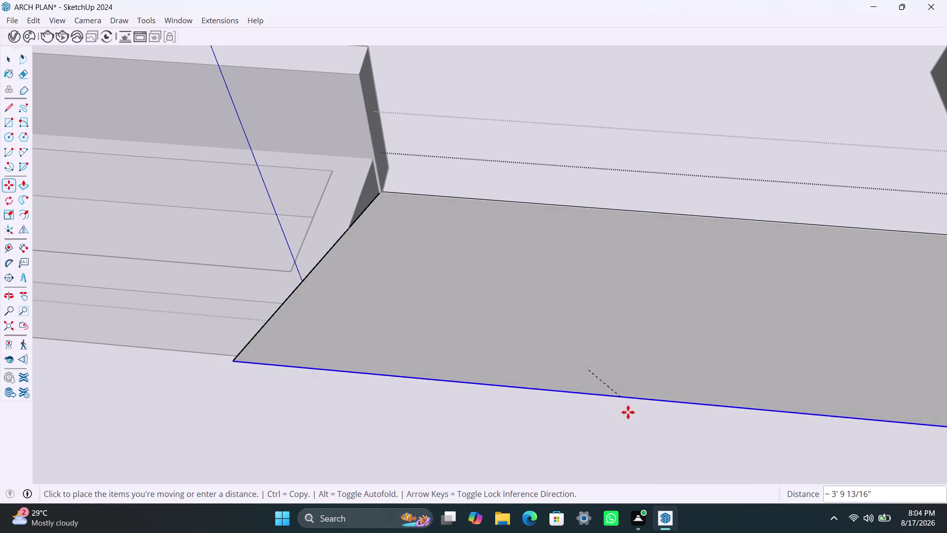
key(Escape)
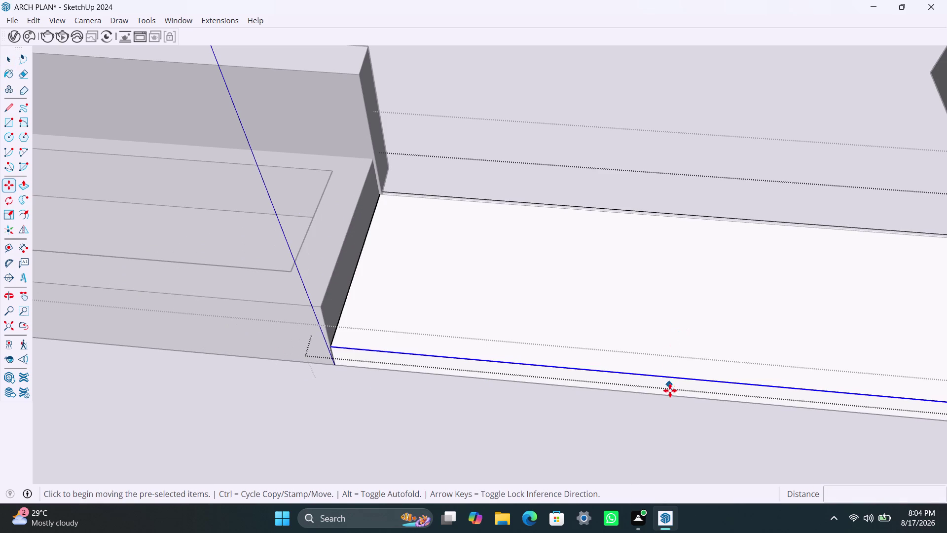
click(670, 380)
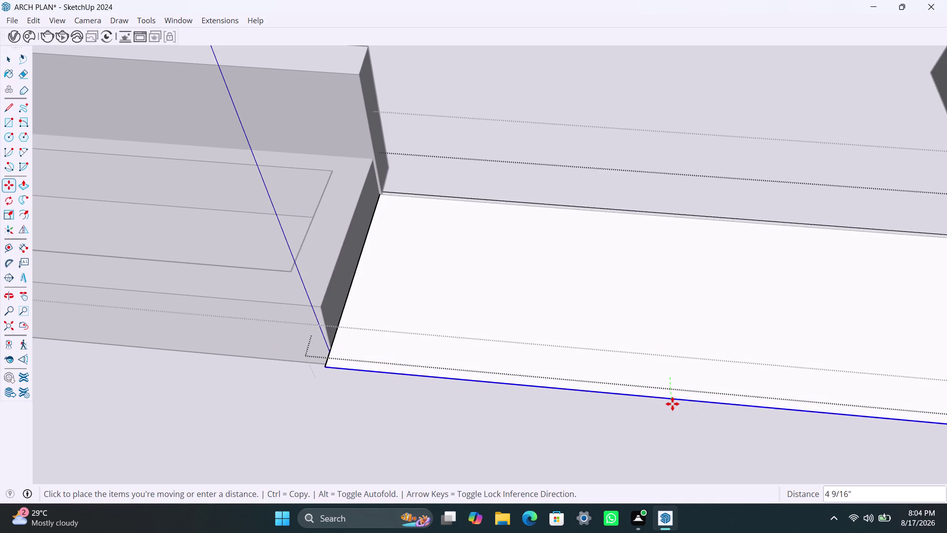
click(673, 411)
key(space)
click(426, 414)
Orbit to inspect the strip from the side, then undo the last two changes.
scroll(down, 3)
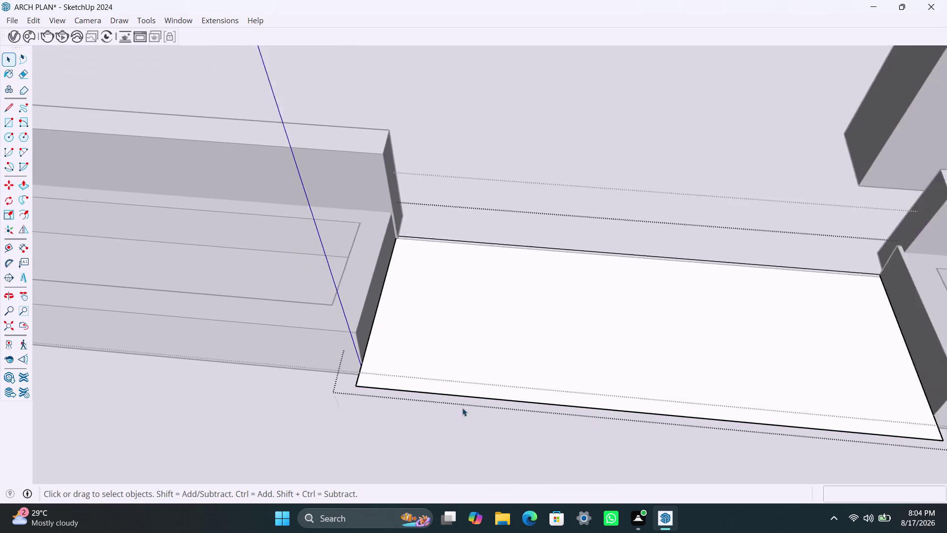
scroll(down, 3)
click(590, 248)
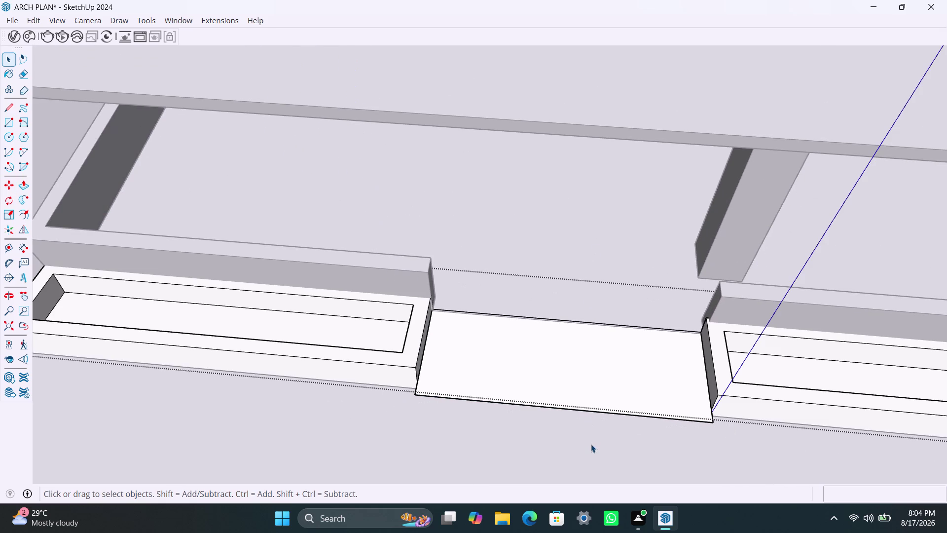
middle_click(589, 447)
scroll(down, 3)
scroll(up, 3)
middle_drag(522, 431, 740, 348)
scroll(up, 3)
middle_drag(552, 361, 545, 335)
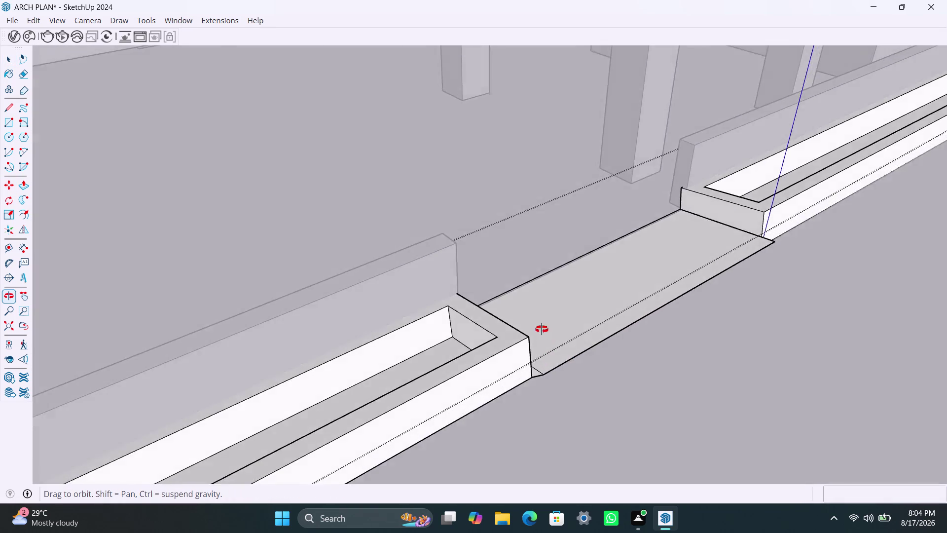
middle_drag(545, 336, 546, 254)
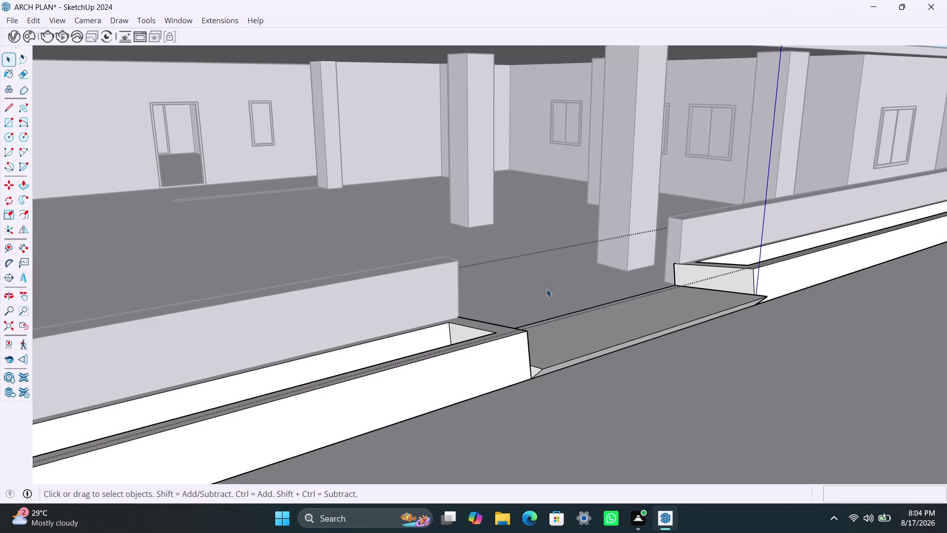
key(ctrl+z)
key(ctrl+z)
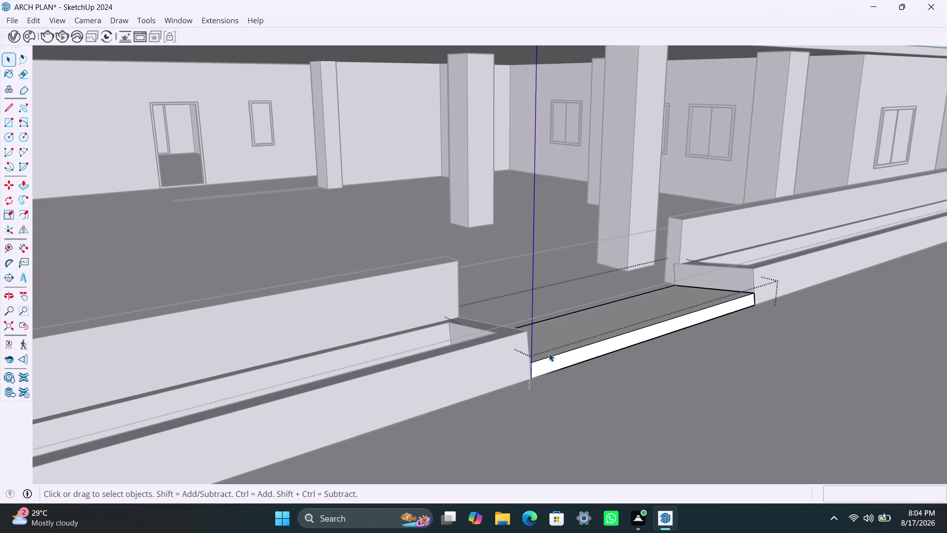
Drop the step's top front edge to ground level with Move, then deselect.
click(545, 358)
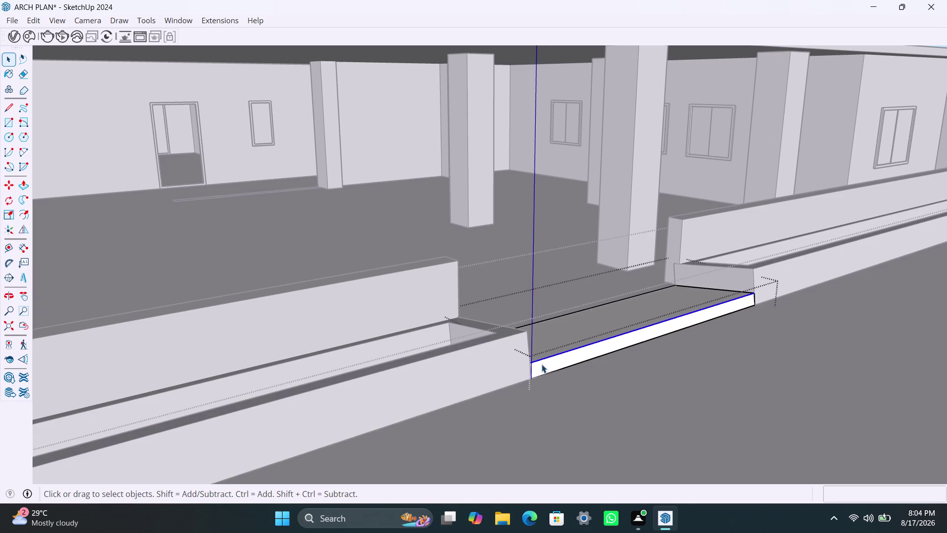
key(m)
click(529, 364)
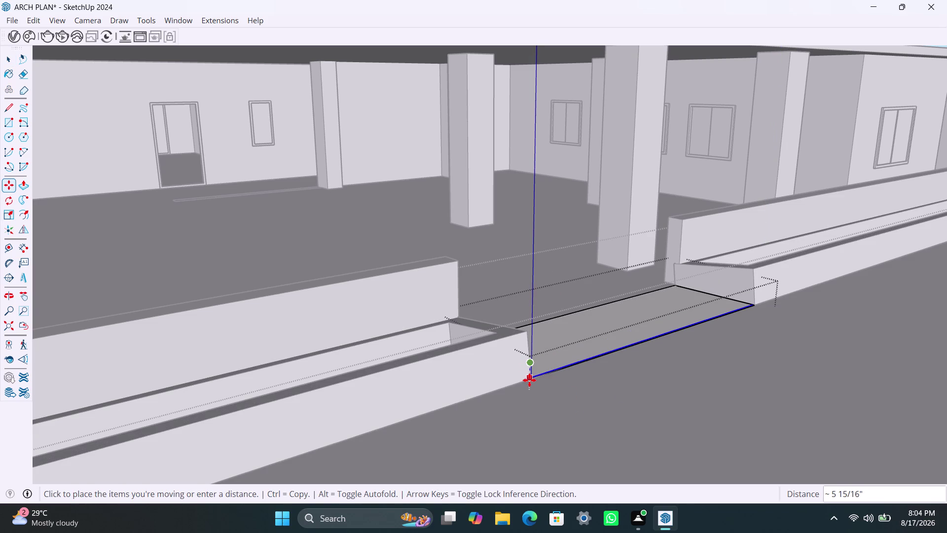
click(530, 382)
key(space)
click(578, 409)
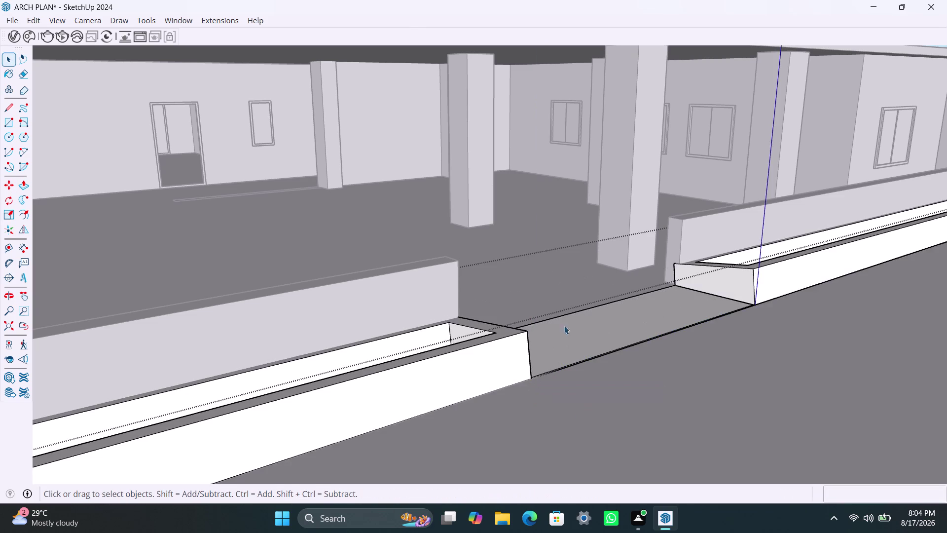
Orbit out to the building front and planters, then save the model.
scroll(down, 3)
middle_drag(644, 397, 526, 389)
scroll(down, 3)
middle_drag(636, 378, 637, 403)
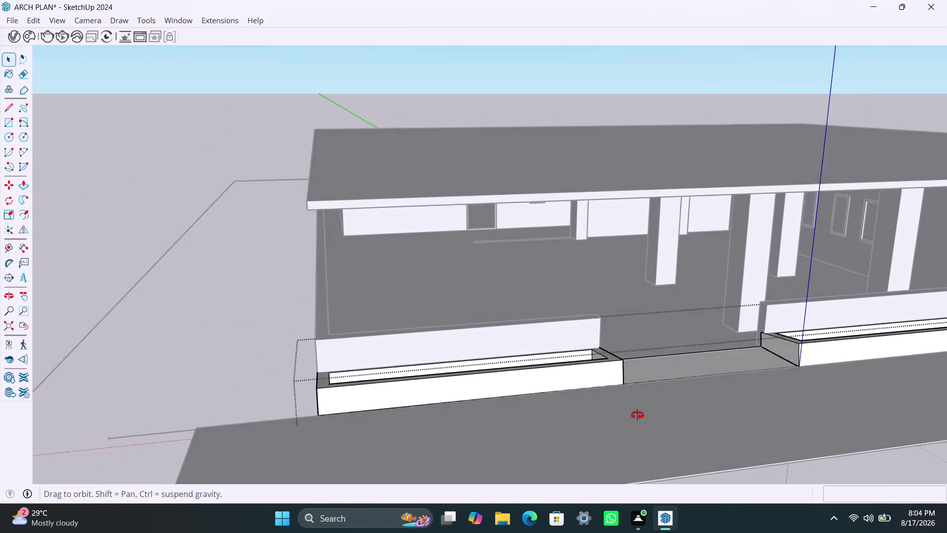
middle_drag(637, 404, 616, 514)
scroll(down, 3)
middle_drag(634, 458, 526, 263)
scroll(up, 3)
middle_drag(557, 291, 548, 311)
scroll(up, 3)
click(211, 248)
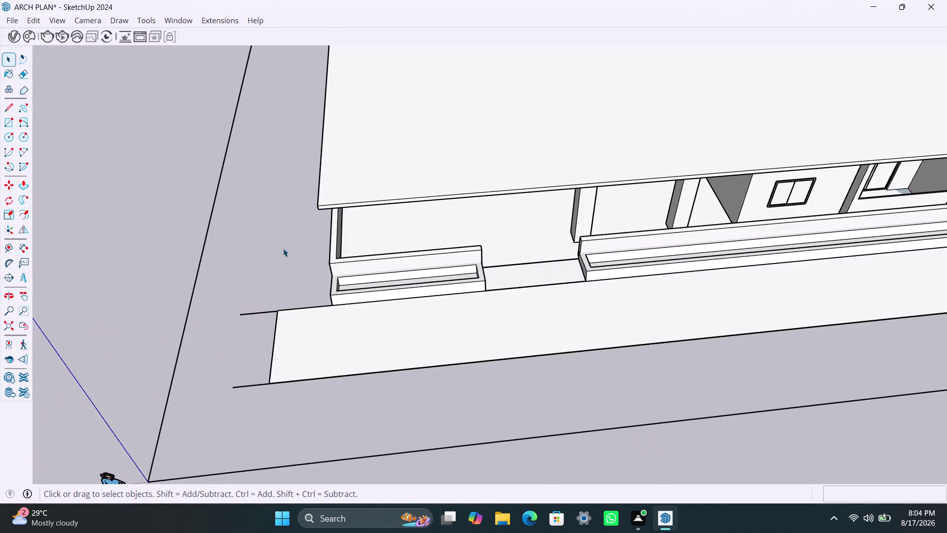
scroll(down, 3)
middle_drag(546, 298, 538, 342)
key(ctrl+s)
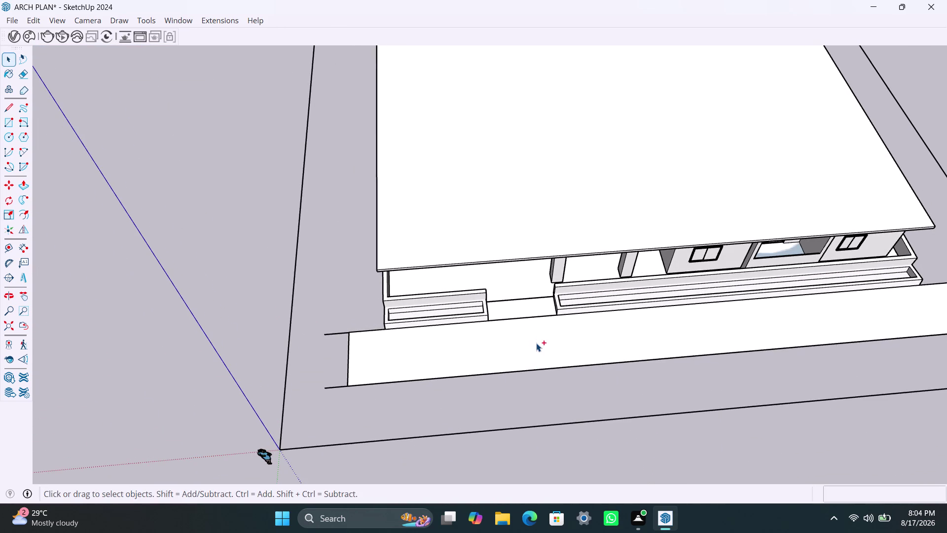
Orbit around to an overview of the whole building.
middle_drag(550, 303, 317, 219)
scroll(up, 3)
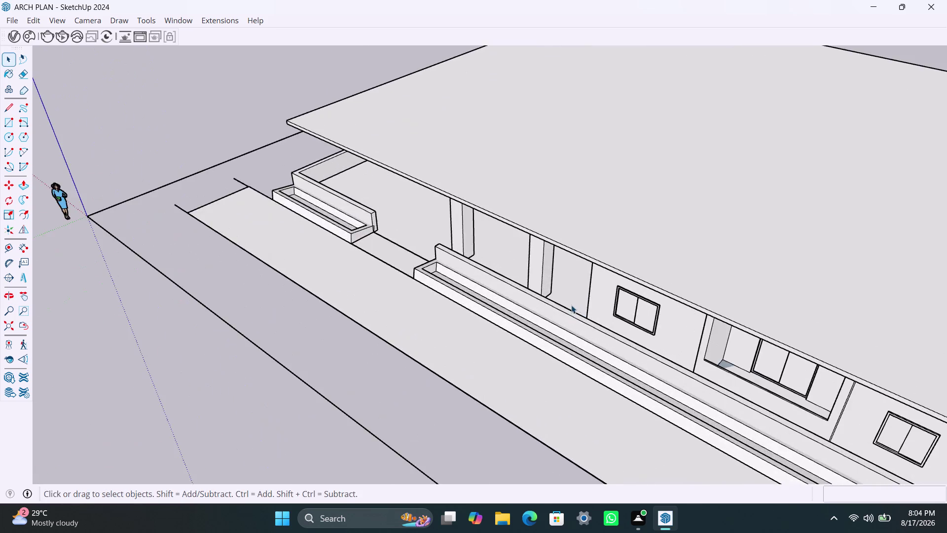
middle_drag(581, 302, 571, 234)
scroll(down, 3)
middle_drag(609, 286, 721, 291)
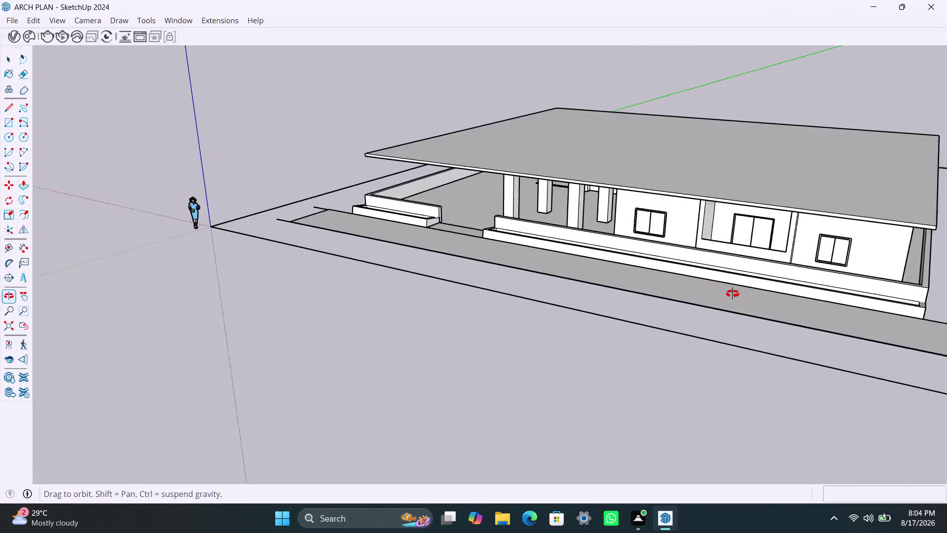
middle_drag(720, 291, 892, 306)
scroll(up, 3)
middle_drag(430, 189, 543, 204)
scroll(up, 3)
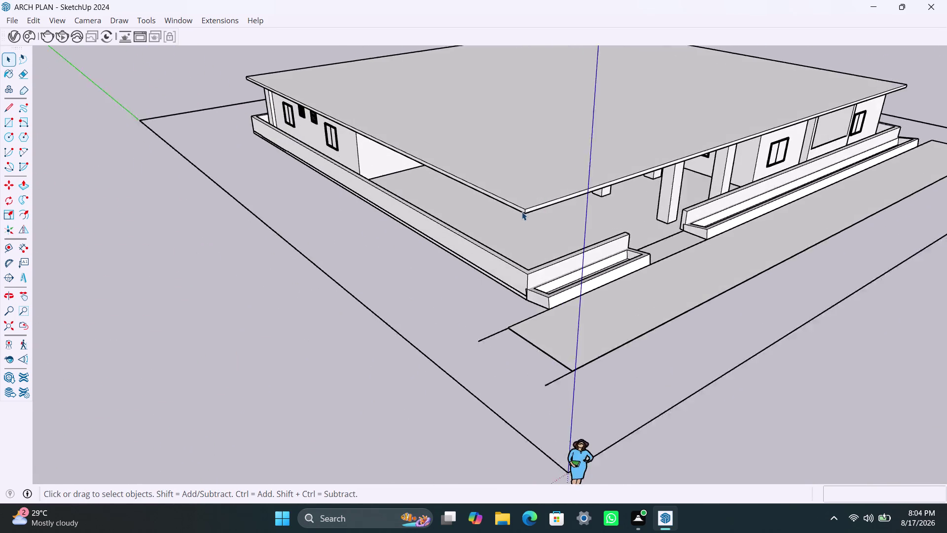
click(527, 211)
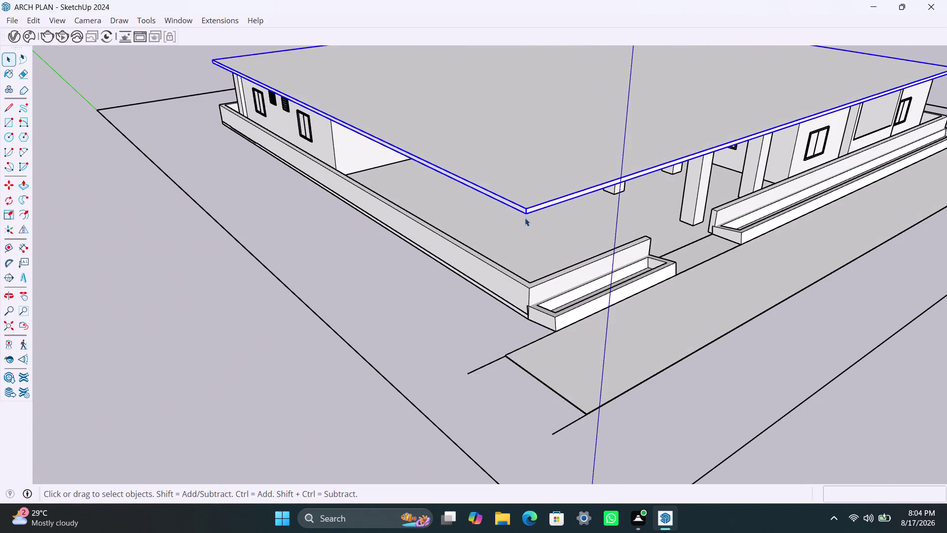
Select the roof and its edge band, and copy the band toward the second wing with Move.
double_click(528, 211)
click(528, 209)
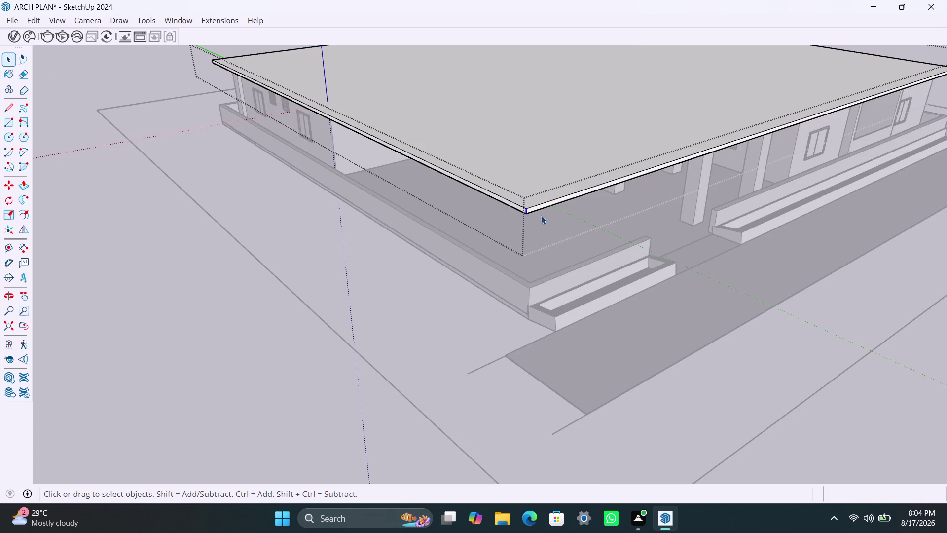
scroll(up, 3)
middle_drag(553, 216, 482, 224)
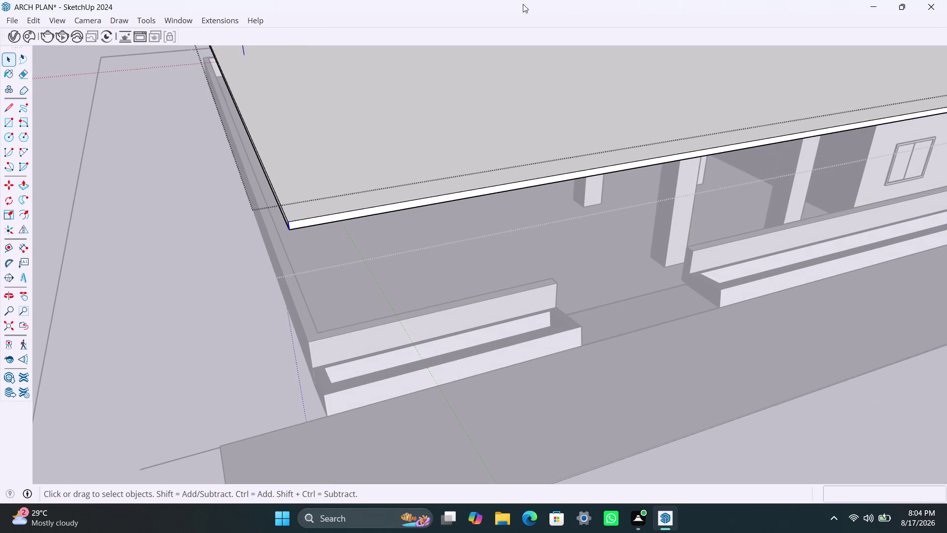
key(m)
click(287, 228)
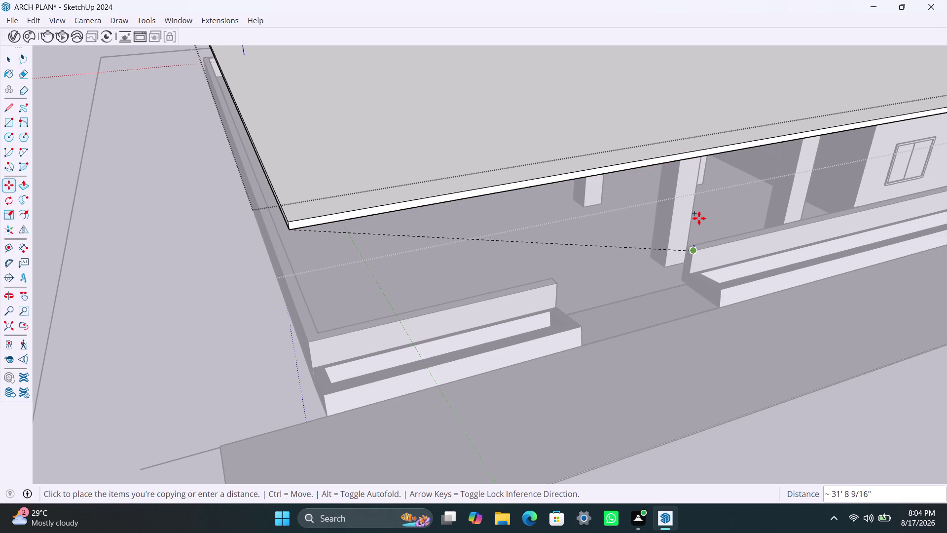
click(706, 154)
key(space)
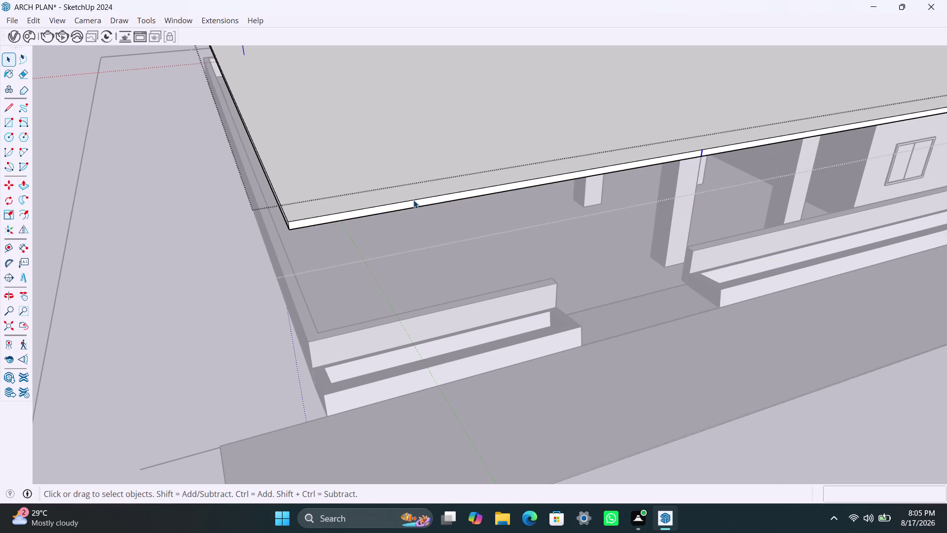
Push/Pull the roof's side face out over the second wing.
click(424, 201)
key(p)
click(425, 201)
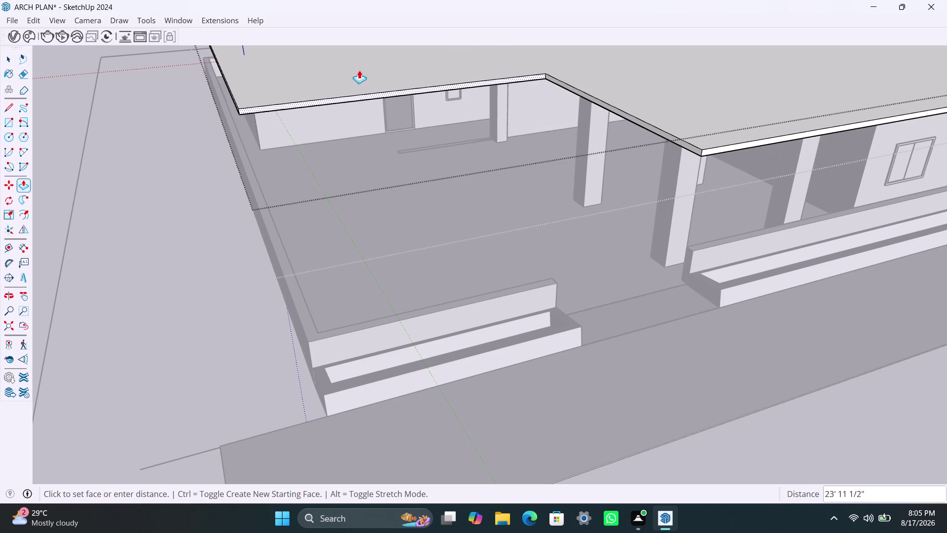
middle_drag(486, 159, 389, 117)
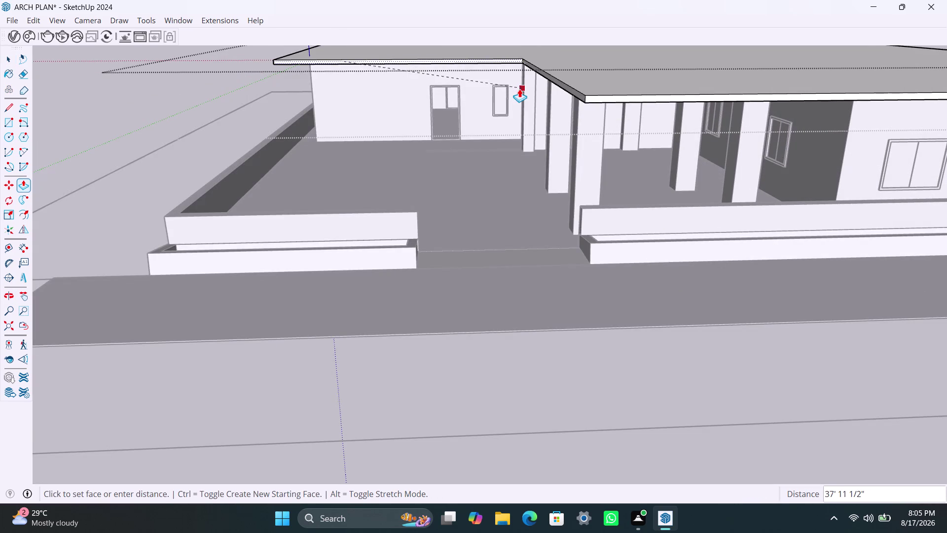
click(526, 88)
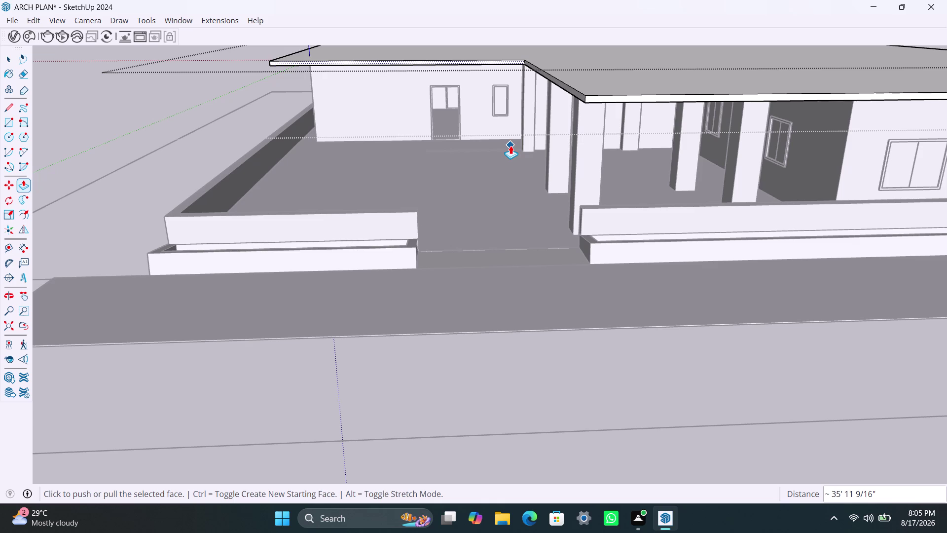
scroll(down, 3)
middle_drag(470, 170, 637, 213)
scroll(up, 3)
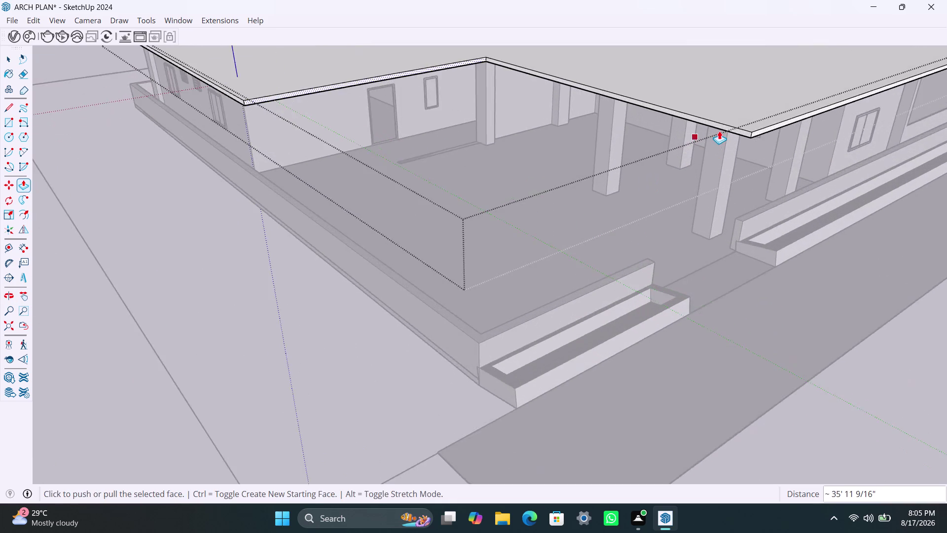
scroll(up, 3)
key(space)
Push/Pull the edge band face above the columns to its new position, then view the whole building.
scroll(down, 3)
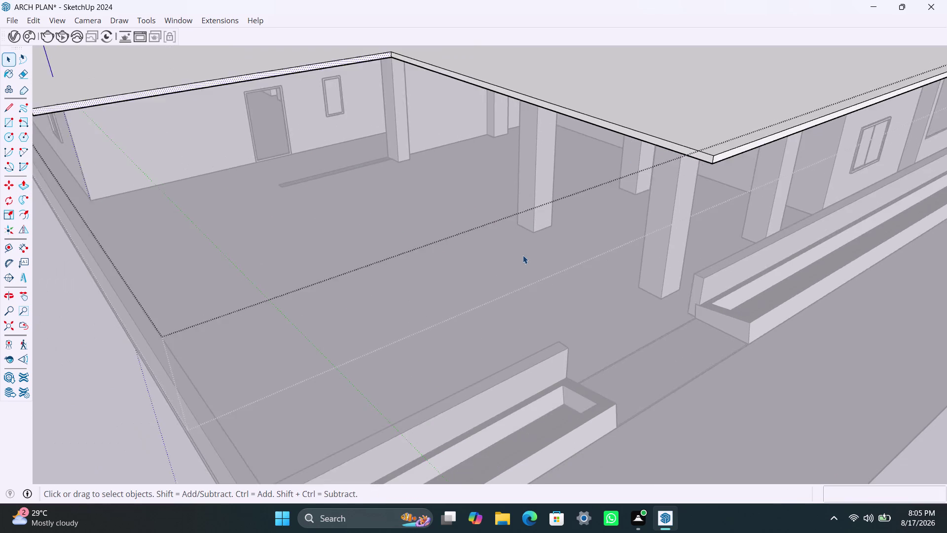
scroll(down, 3)
scroll(up, 3)
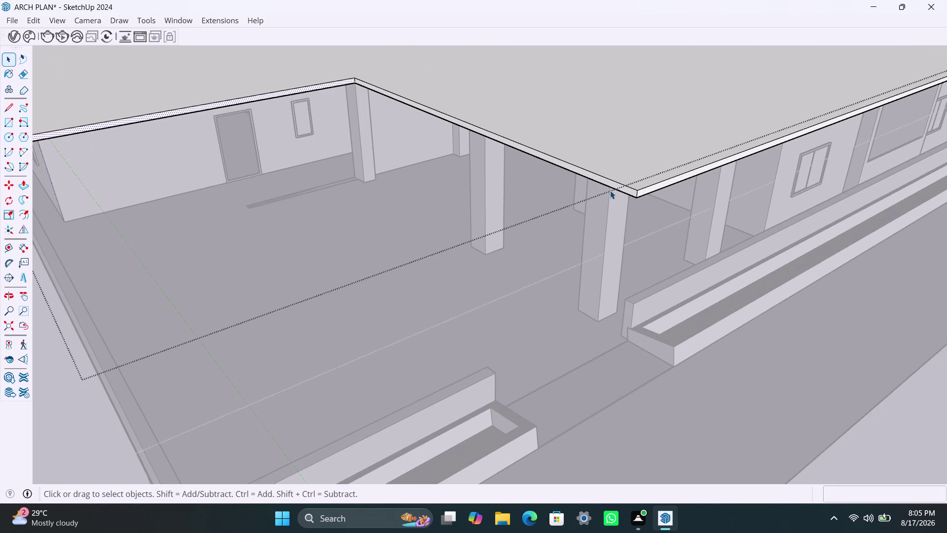
click(601, 182)
click(607, 183)
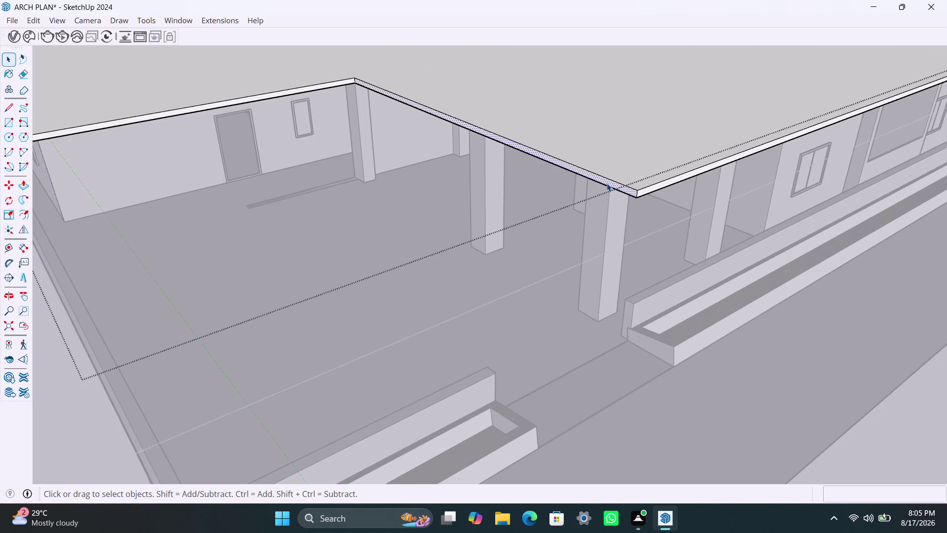
scroll(up, 3)
key(p)
click(612, 181)
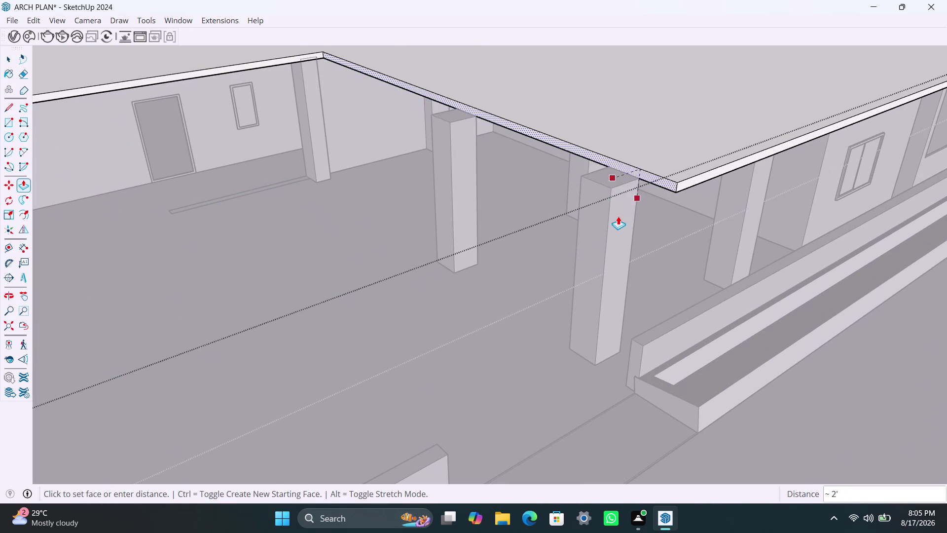
click(608, 207)
key(space)
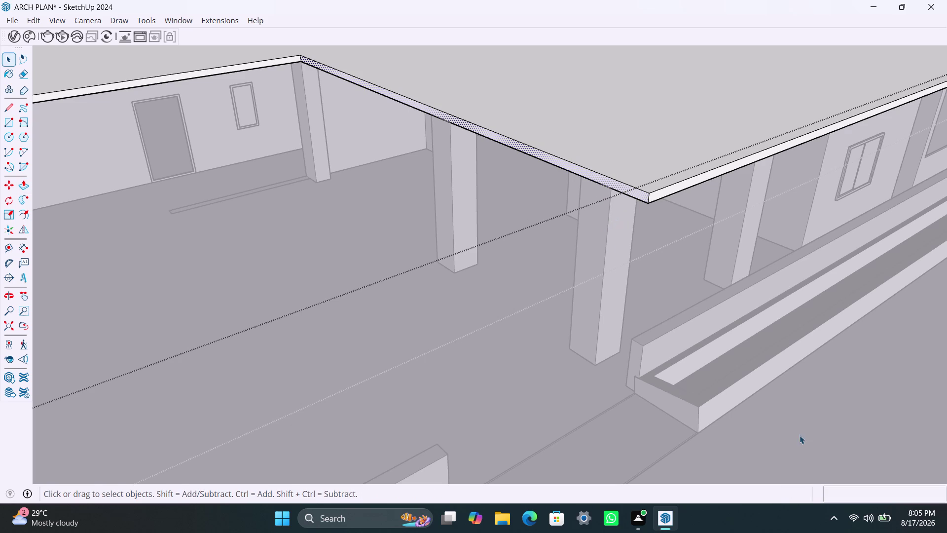
click(799, 432)
scroll(down, 3)
scroll(down, 3)
middle_drag(673, 420, 665, 426)
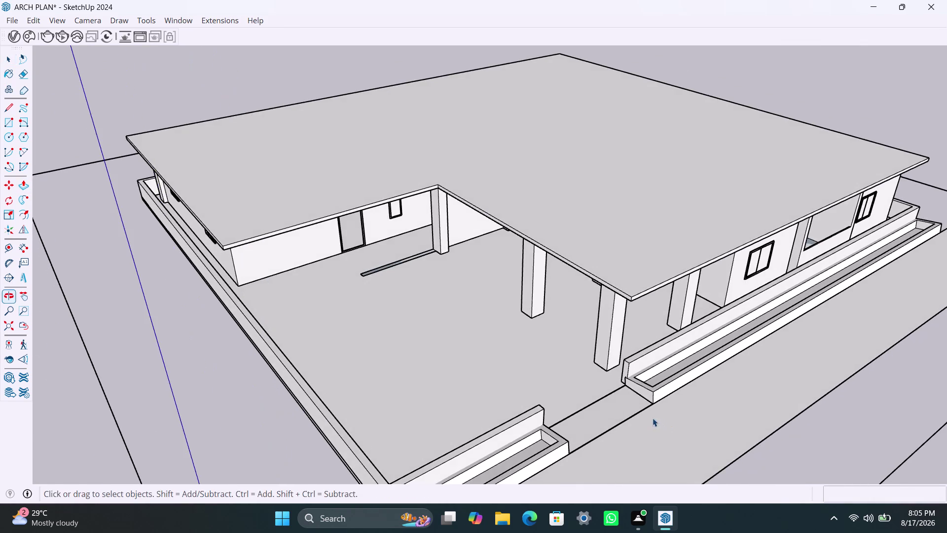
scroll(up, 3)
middle_drag(651, 416, 757, 386)
scroll(up, 3)
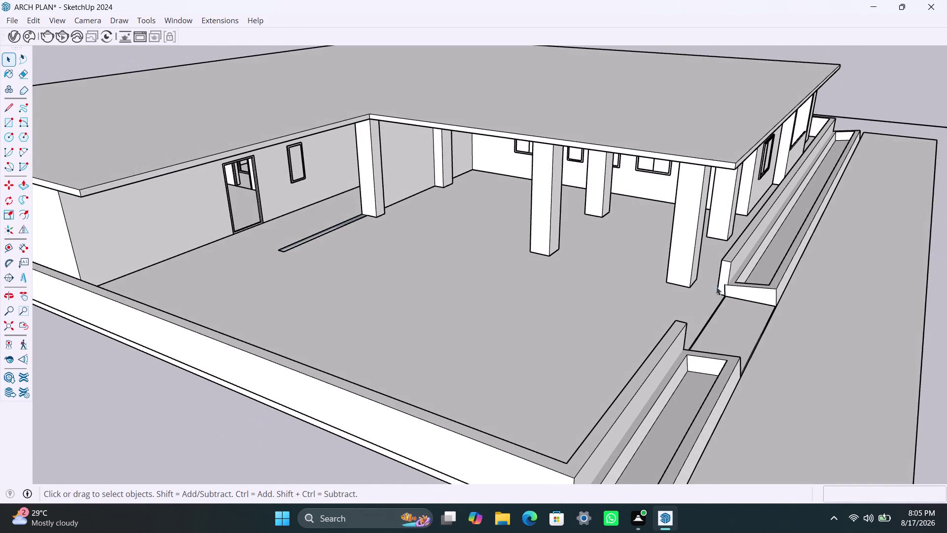
scroll(up, 3)
scroll(up, 3)
click(742, 290)
triple_click(737, 293)
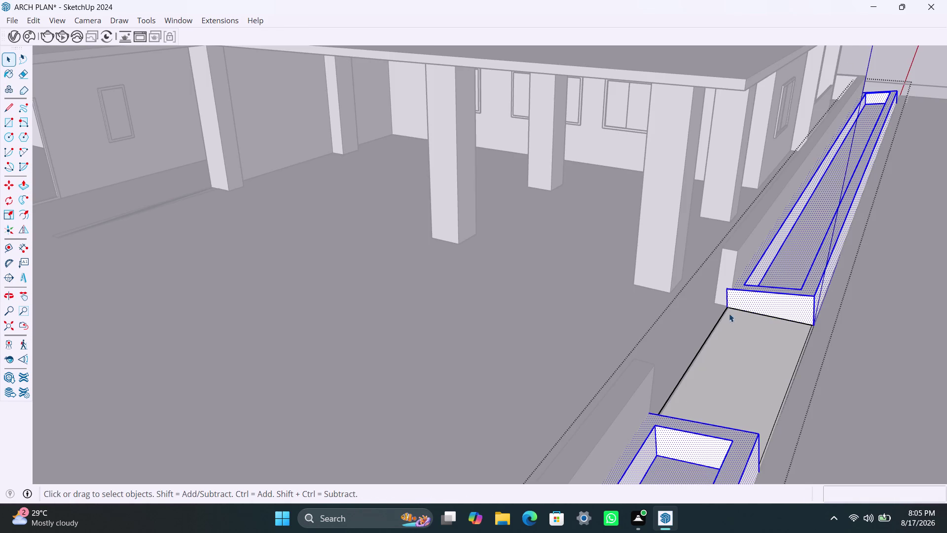
click(733, 295)
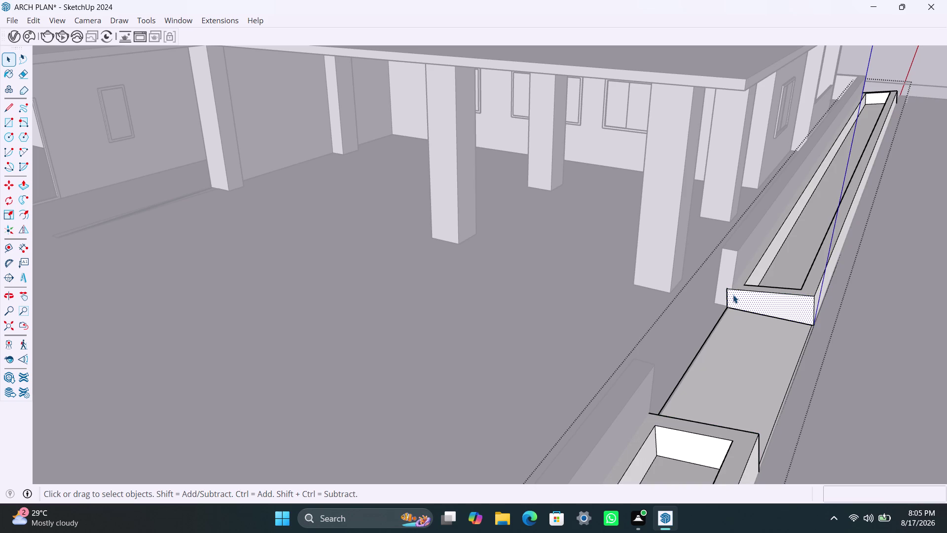
scroll(down, 3)
middle_drag(777, 401, 630, 278)
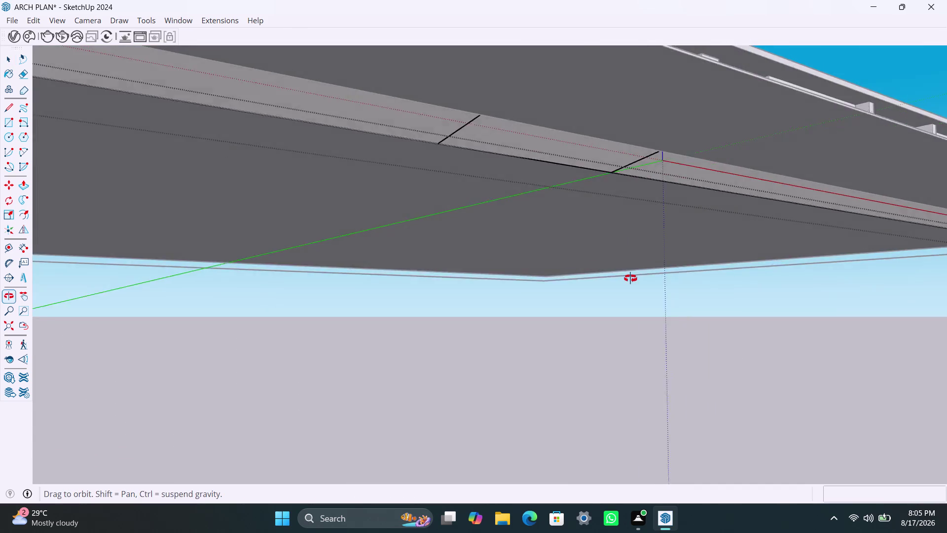
middle_drag(631, 278, 554, 325)
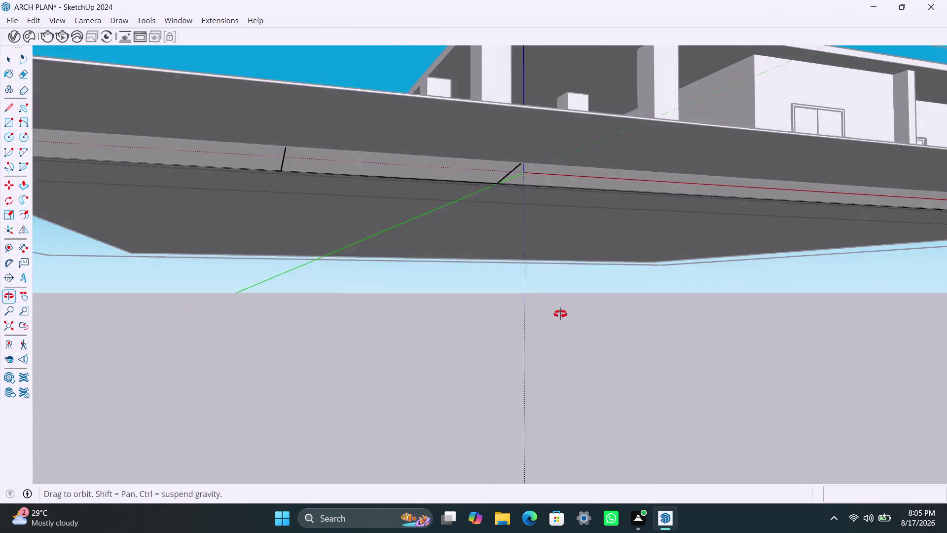
middle_drag(554, 324, 524, 414)
scroll(down, 3)
middle_drag(371, 437, 395, 436)
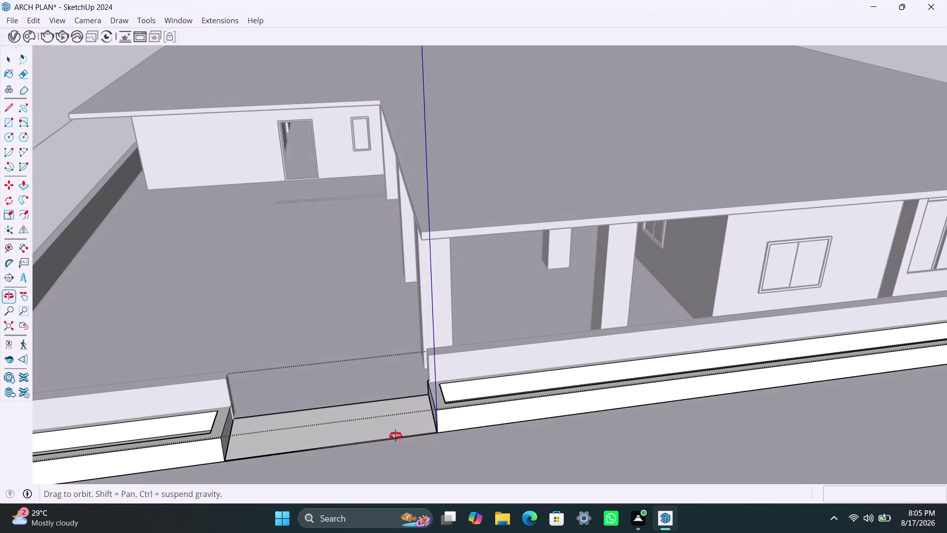
middle_drag(396, 436, 591, 421)
scroll(up, 3)
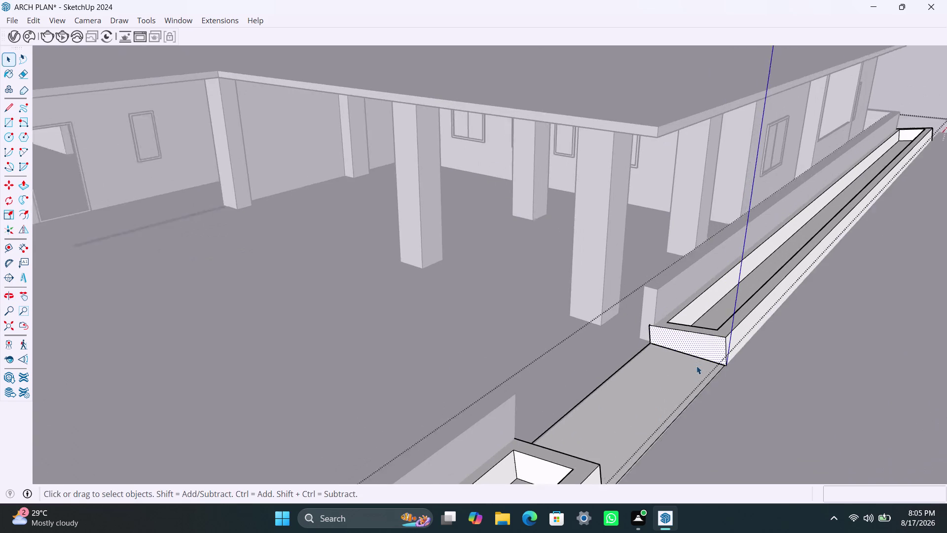
middle_drag(668, 365, 704, 376)
scroll(up, 3)
click(686, 329)
click(696, 331)
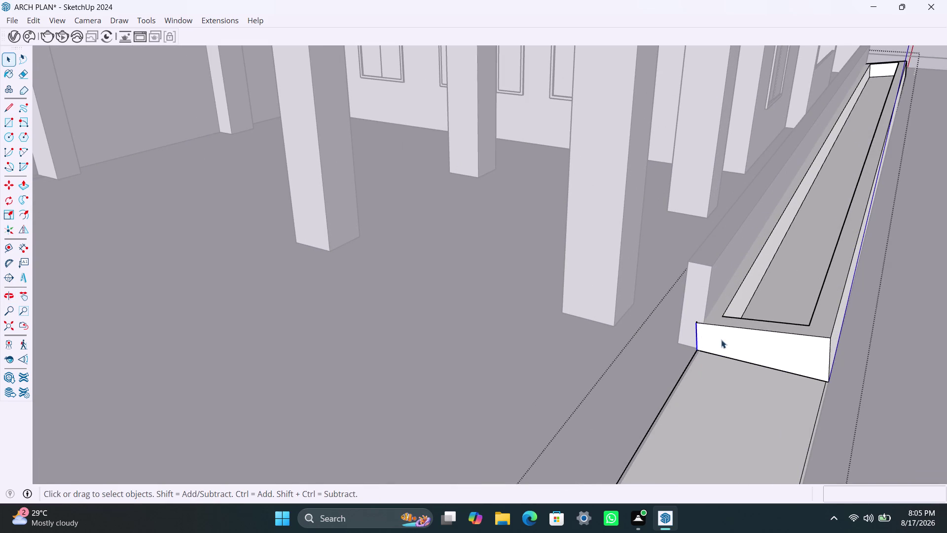
click(914, 353)
click(742, 355)
scroll(down, 3)
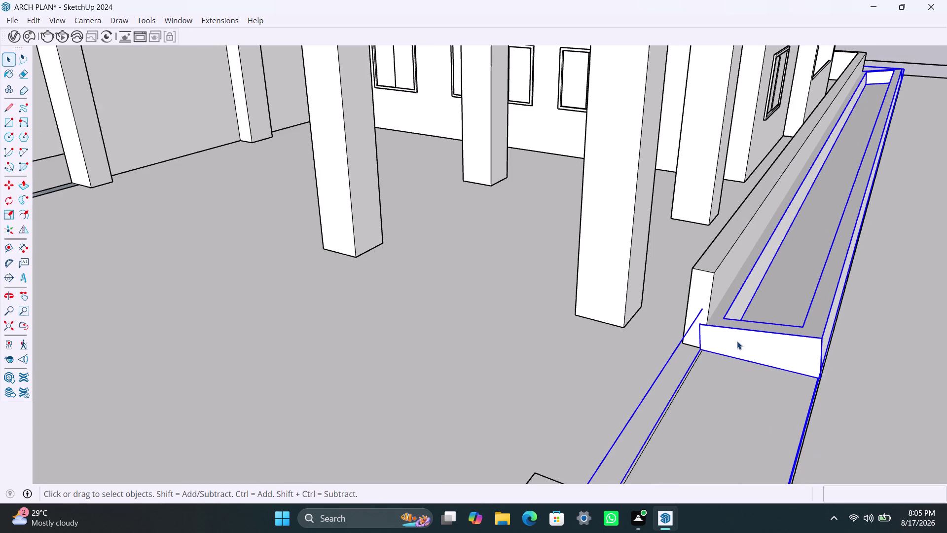
key(m)
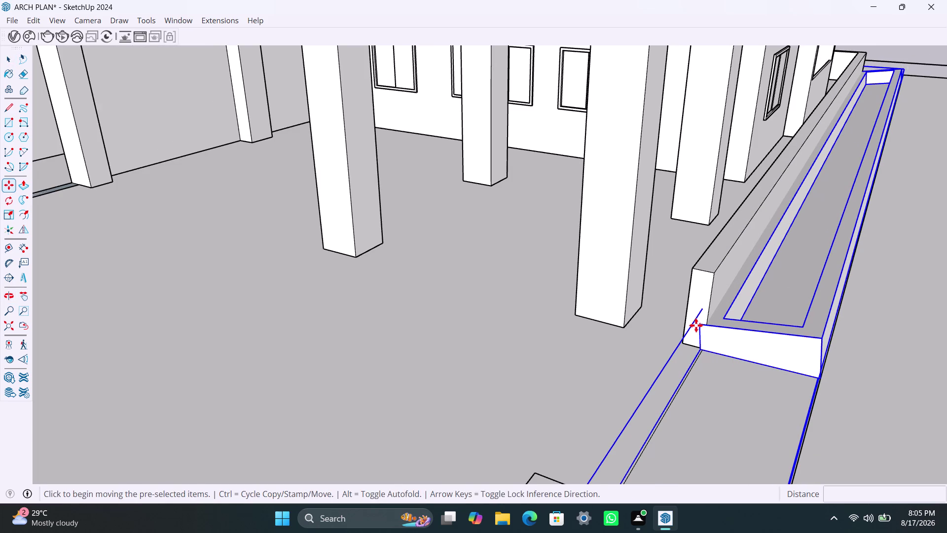
click(701, 329)
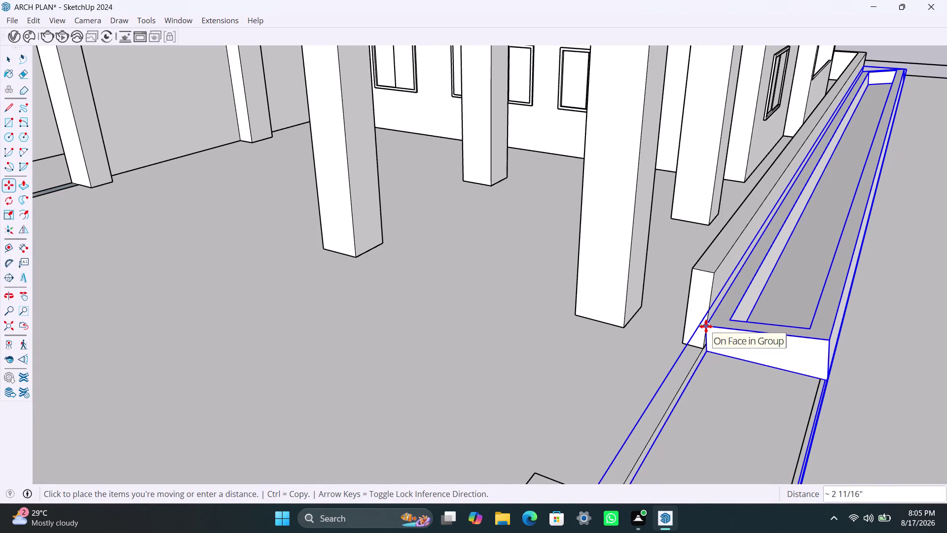
key(Escape)
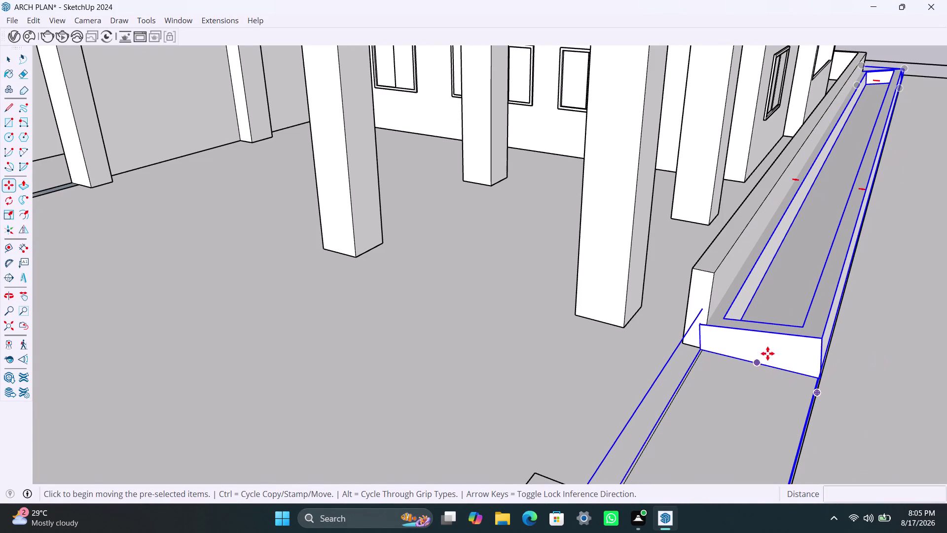
key(space)
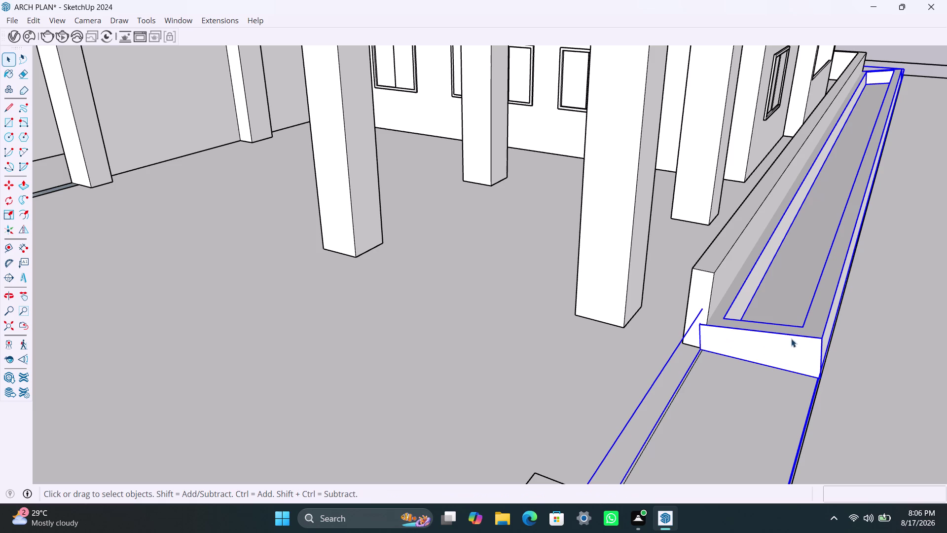
click(890, 360)
scroll(down, 3)
Orbit over the courtyard, the front and along the side wall with planters.
middle_drag(760, 411, 560, 346)
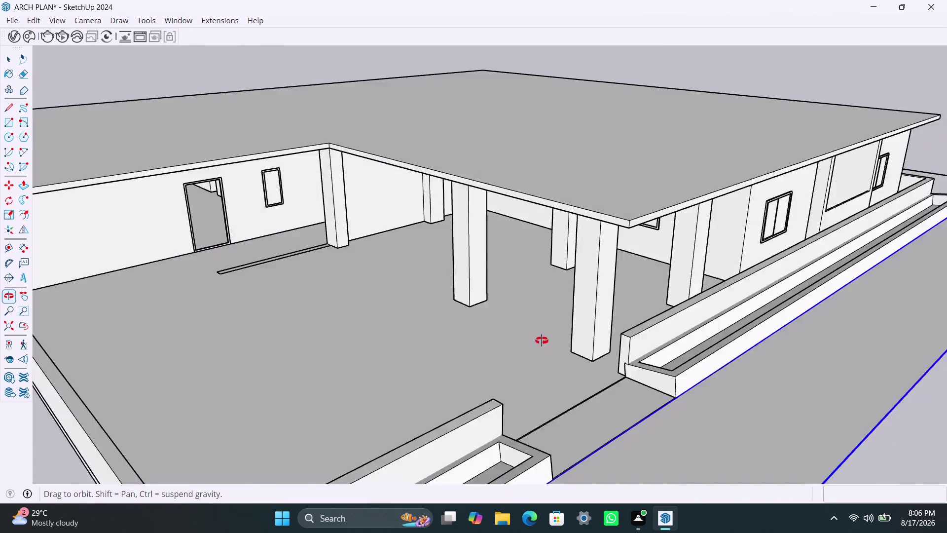
middle_drag(560, 347, 468, 321)
middle_drag(648, 315, 644, 378)
scroll(down, 3)
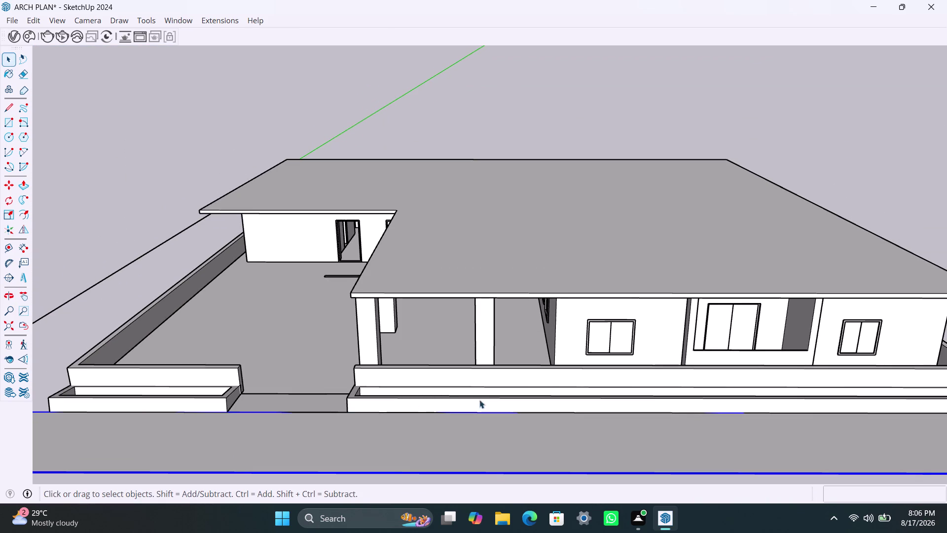
middle_drag(414, 399, 696, 413)
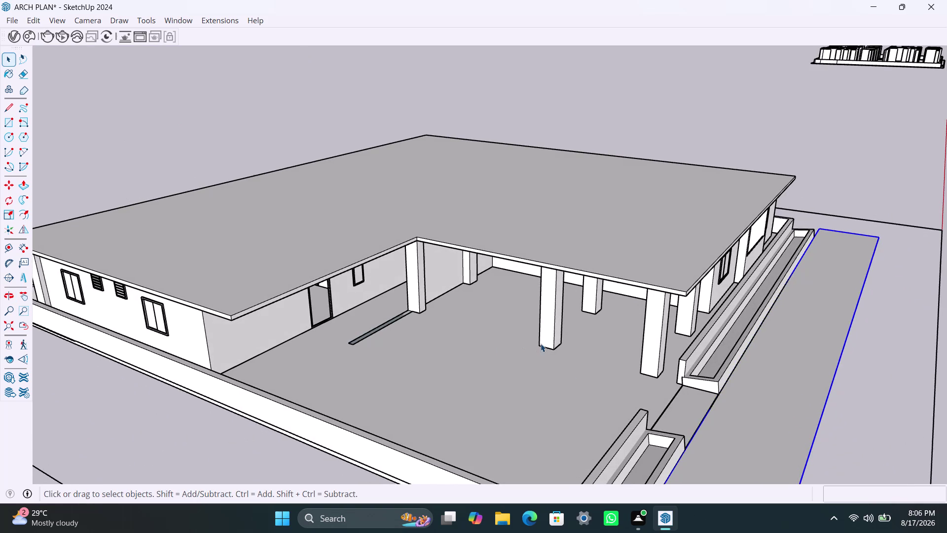
scroll(up, 3)
middle_drag(605, 386, 359, 295)
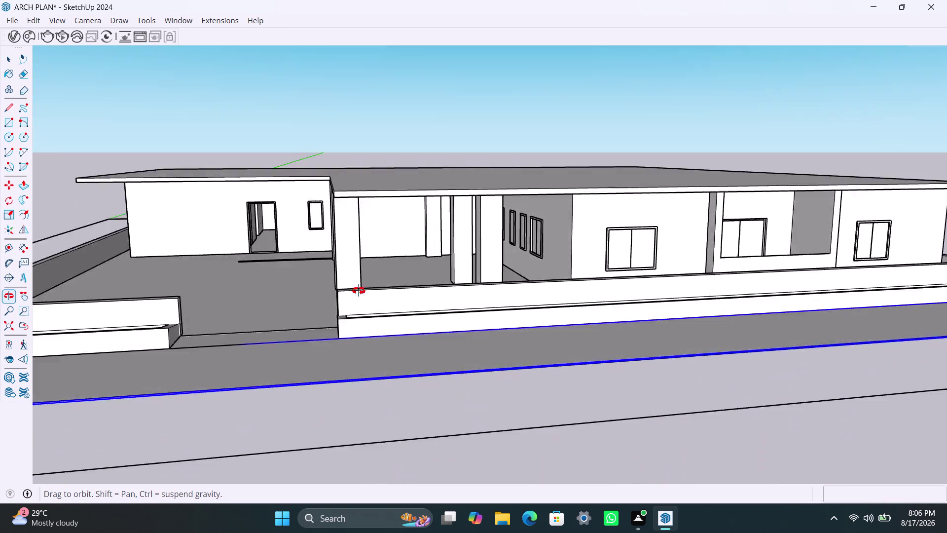
middle_drag(360, 295, 604, 340)
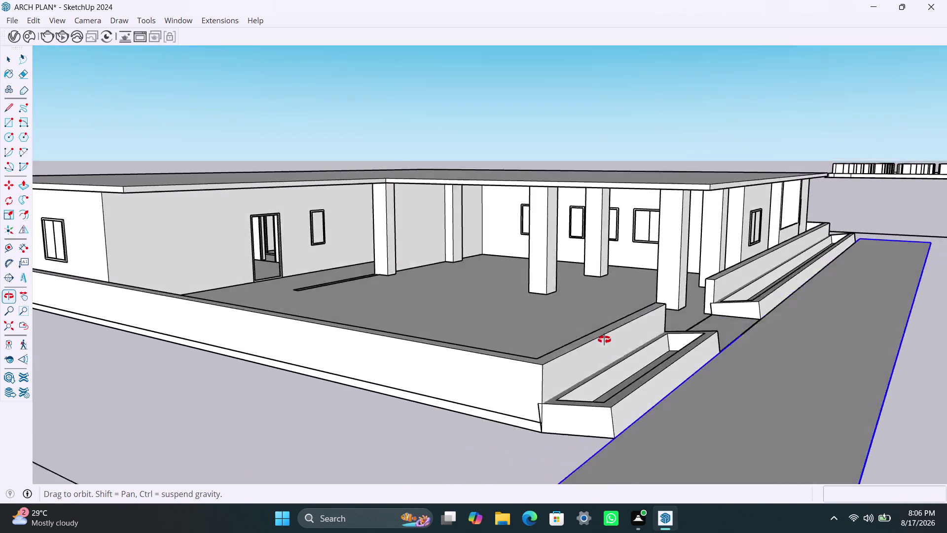
middle_drag(604, 339, 671, 338)
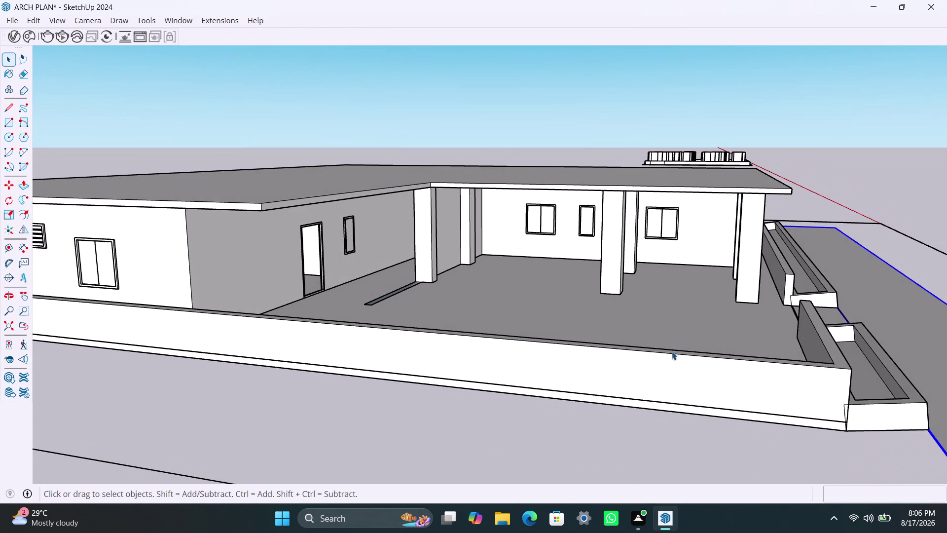
Zoom out and orbit to a distant view of the whole building.
scroll(down, 3)
middle_drag(690, 405, 469, 372)
scroll(down, 3)
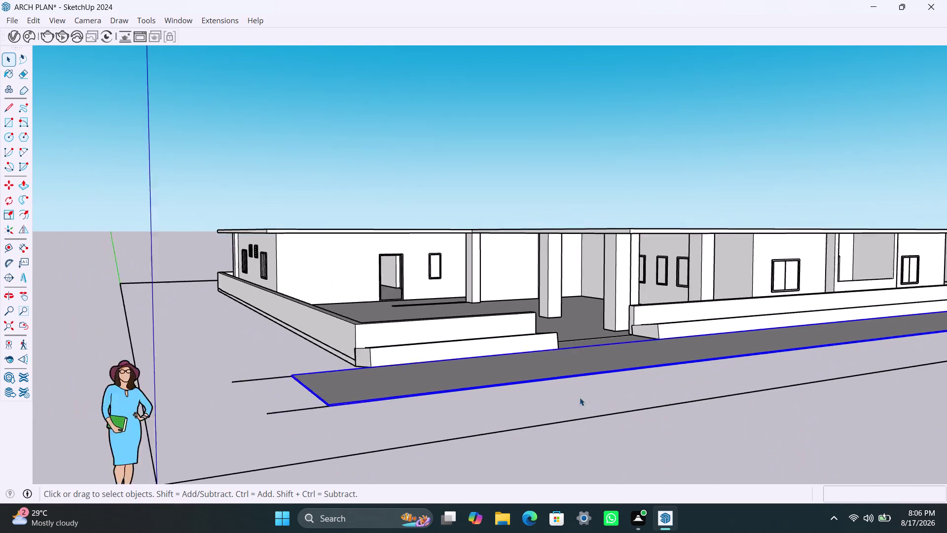
scroll(down, 3)
click(627, 458)
scroll(down, 3)
middle_drag(706, 419, 451, 402)
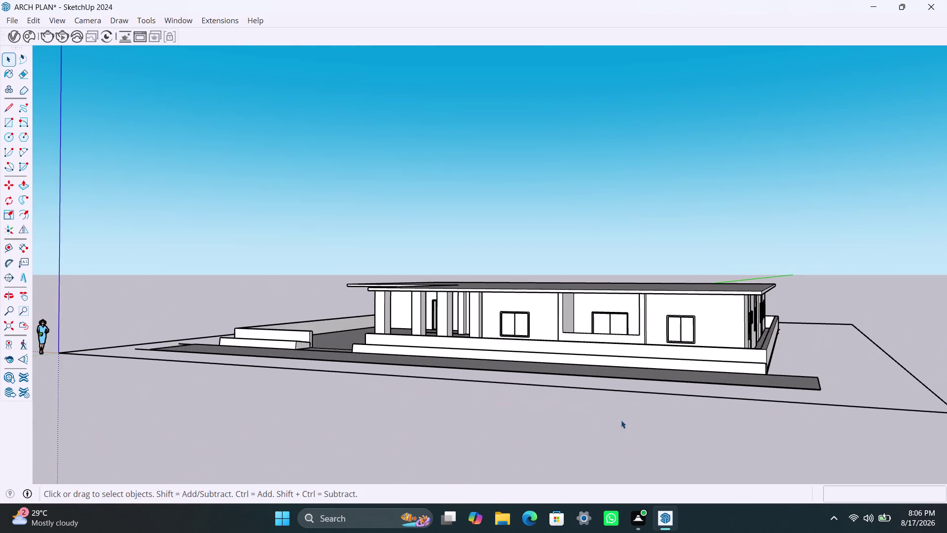
middle_drag(622, 420, 574, 423)
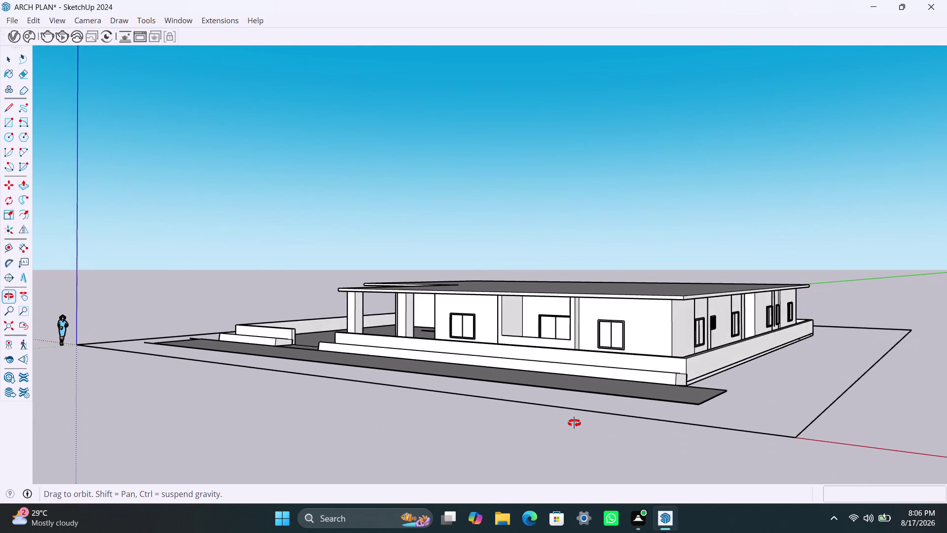
middle_drag(574, 422, 583, 426)
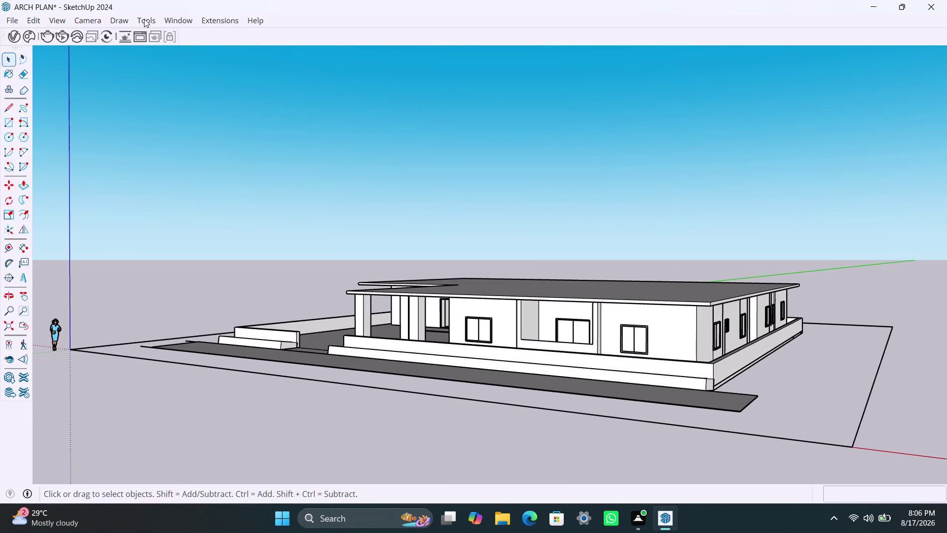
click(98, 17)
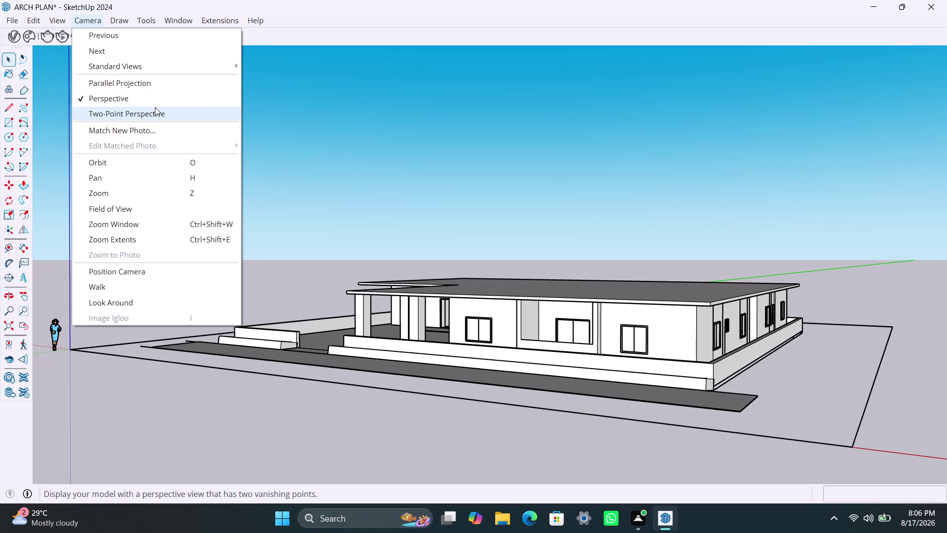
Apply a preset standard view, then switch to the Front standard view.
click(162, 73)
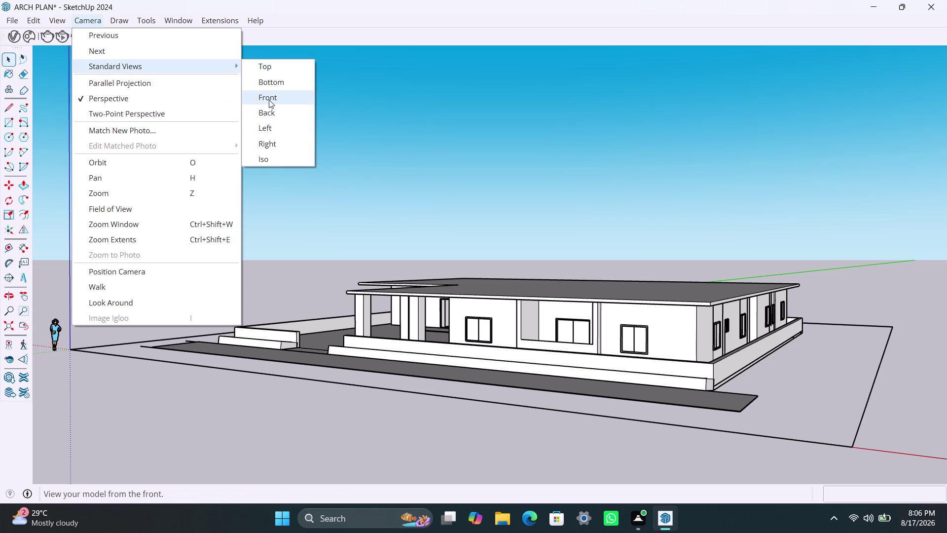
click(269, 156)
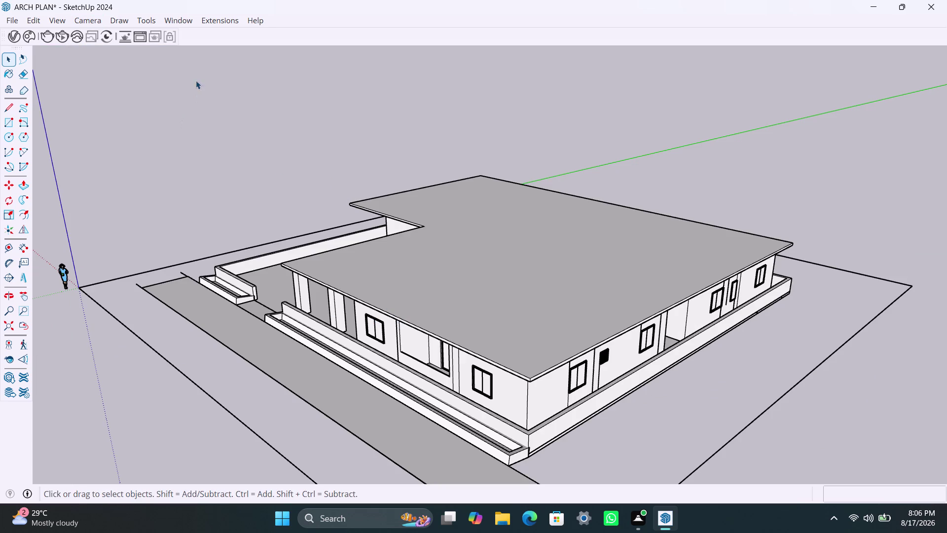
click(92, 17)
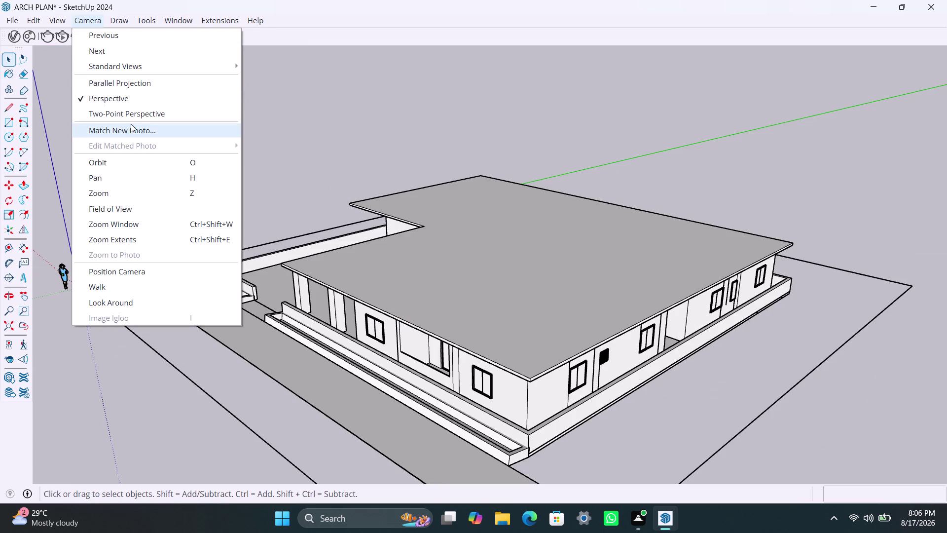
click(152, 68)
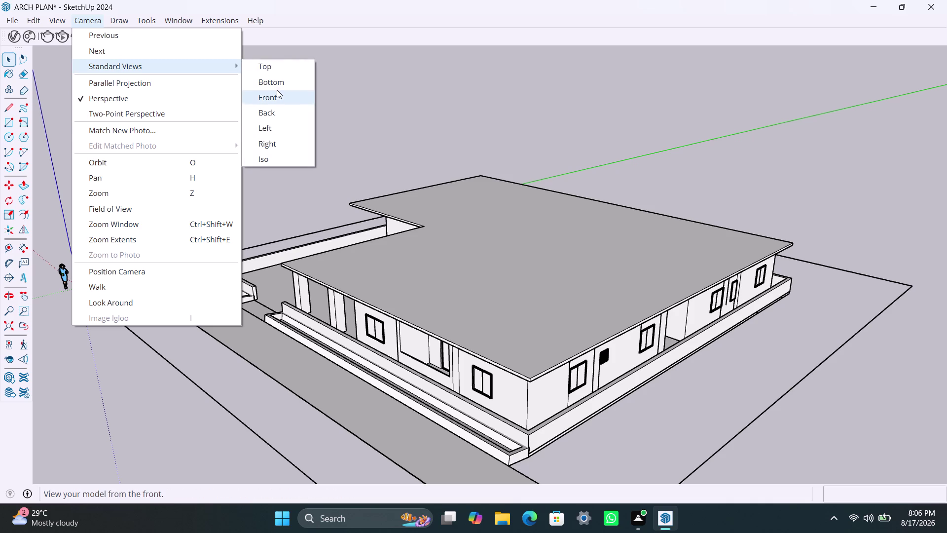
click(277, 92)
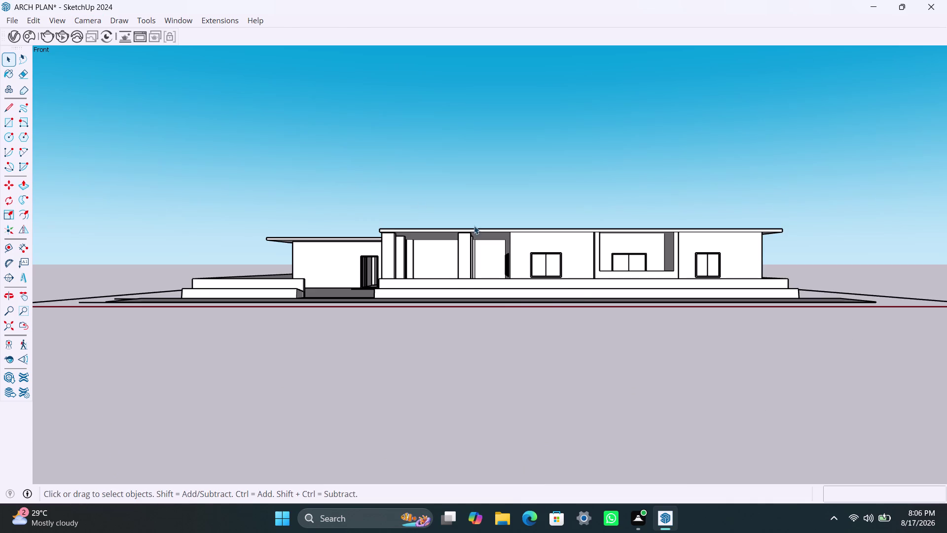
Orbit above and around the front, then undo the recent changes and deselect.
middle_drag(429, 283, 454, 303)
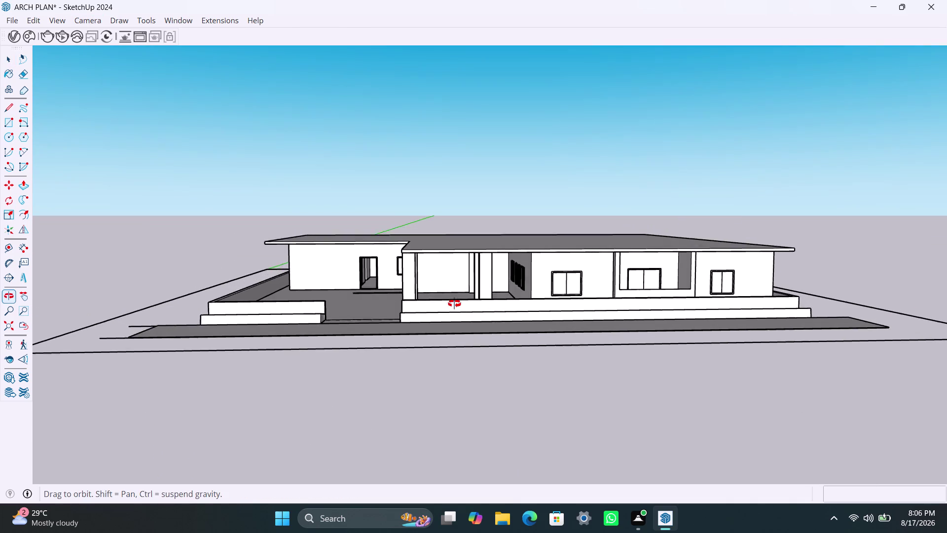
middle_drag(454, 304, 450, 290)
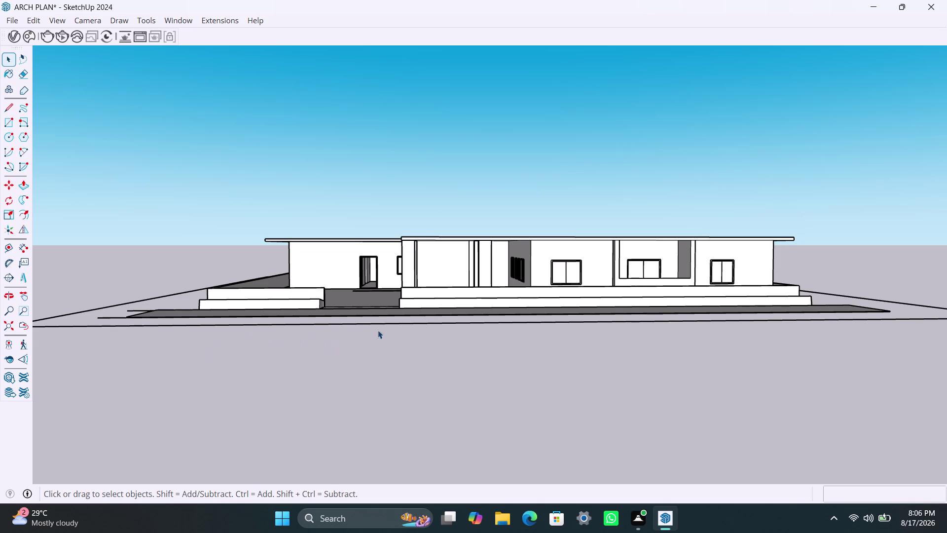
middle_drag(347, 345, 441, 368)
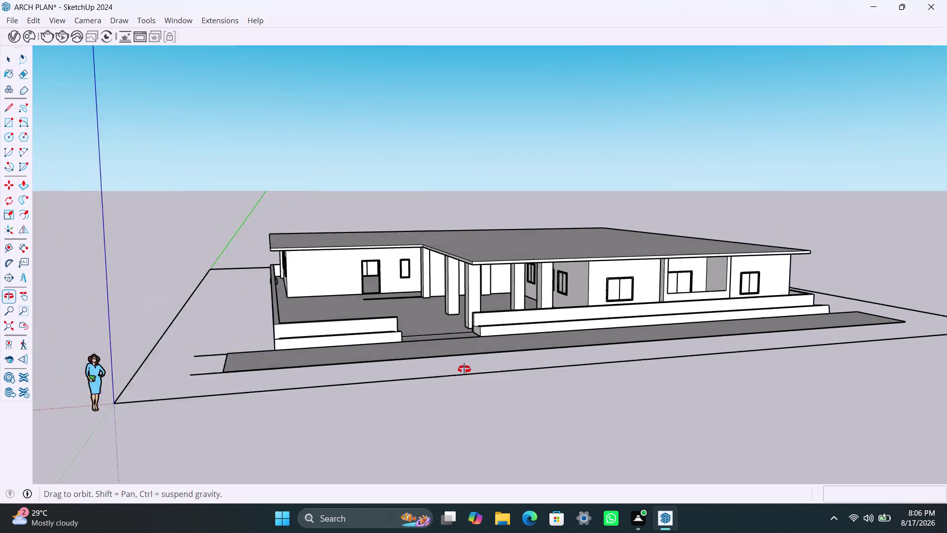
middle_drag(441, 369, 636, 369)
key(ctrl+z)
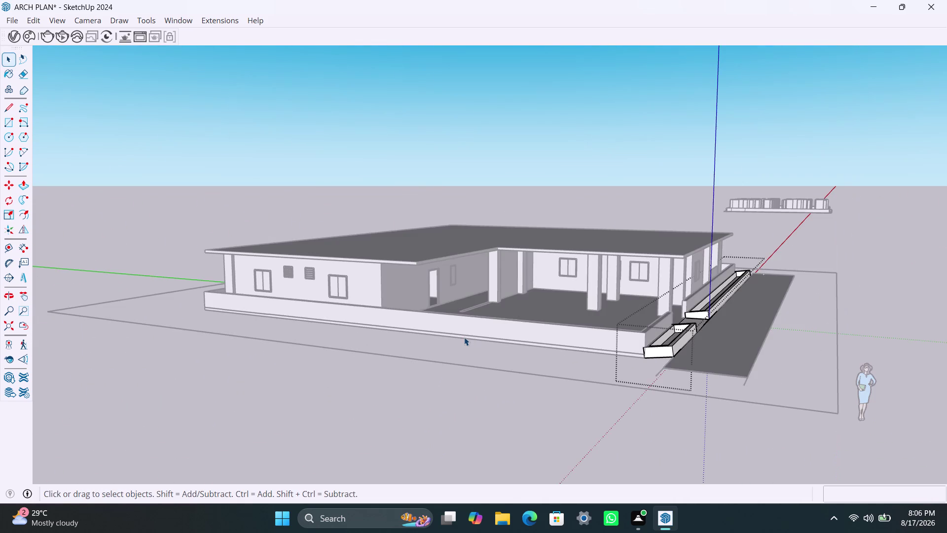
key(ctrl+z)
key(ctrl+z)
key(ctrl+z)
key(ctrl+z)
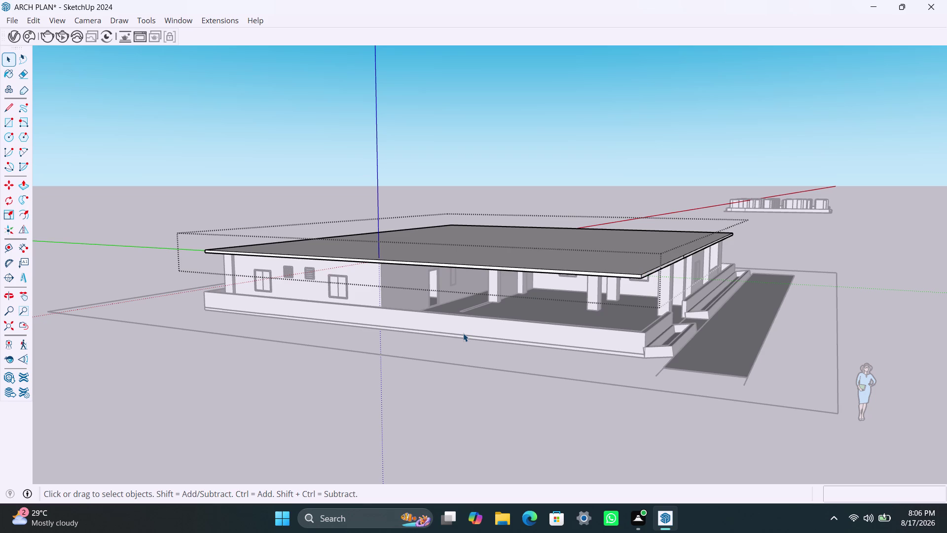
key(ctrl+z)
key(space)
click(817, 240)
Orbit back to the building's front and reapply the Front standard view.
scroll(down, 3)
middle_drag(779, 343, 455, 355)
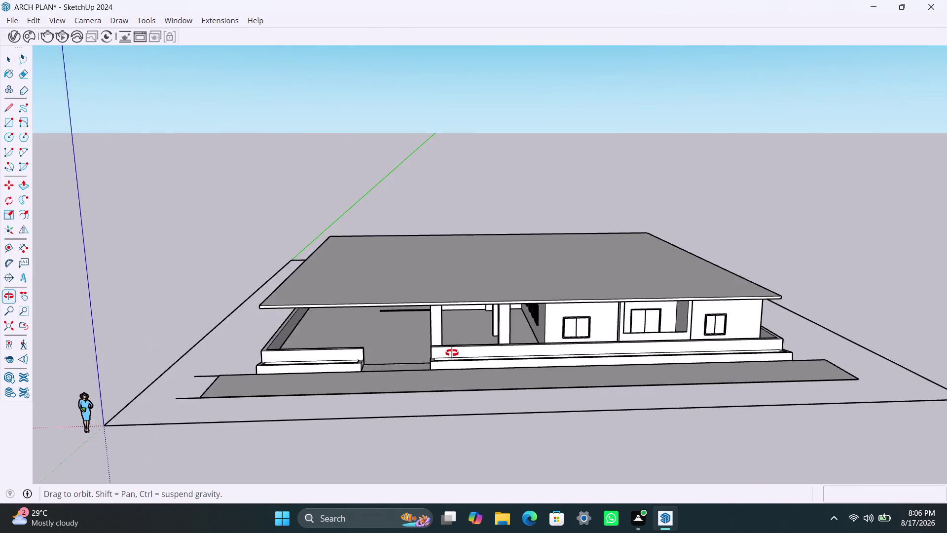
middle_drag(455, 355, 447, 349)
middle_drag(533, 360, 520, 357)
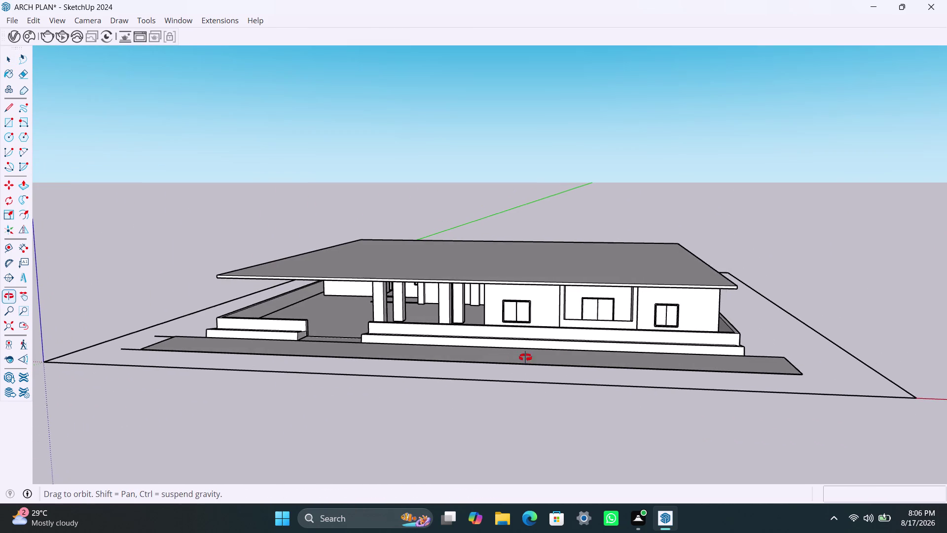
middle_drag(520, 358, 547, 357)
click(94, 19)
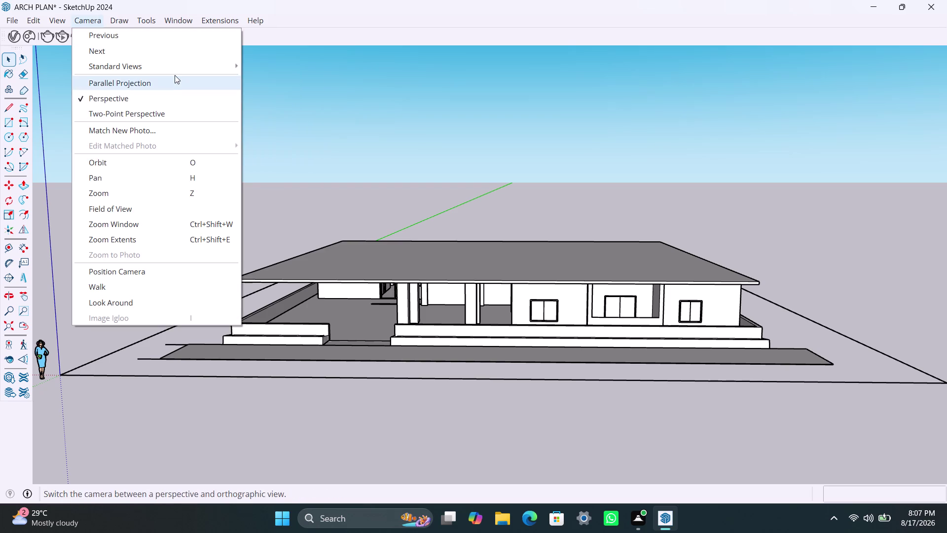
click(175, 69)
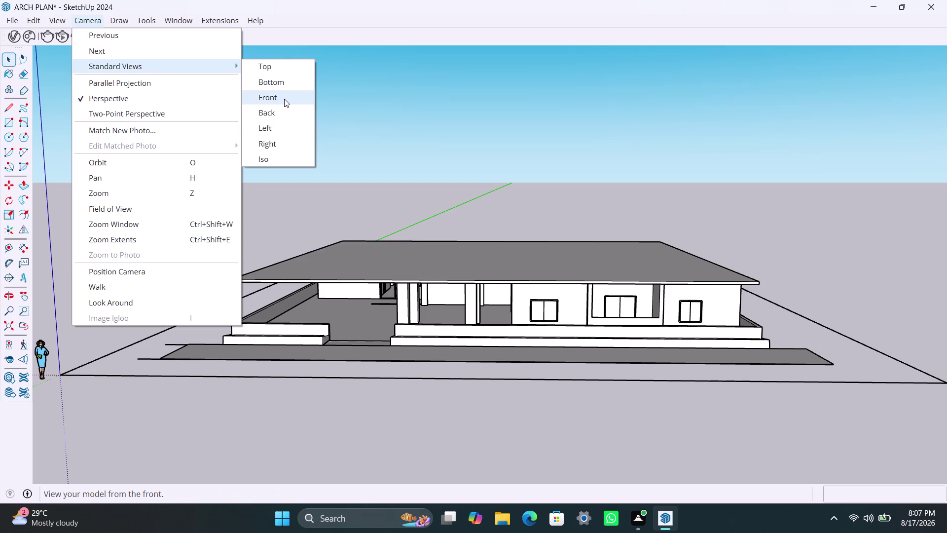
click(284, 100)
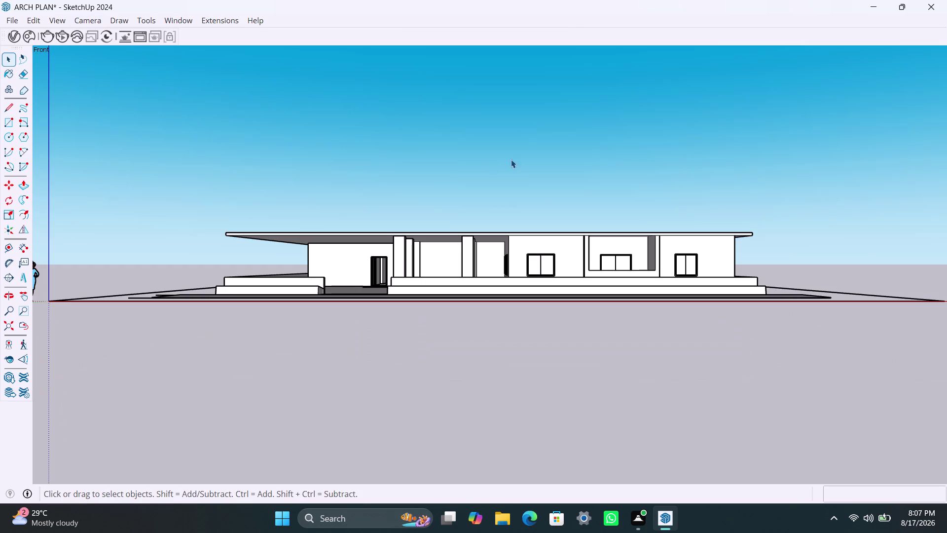